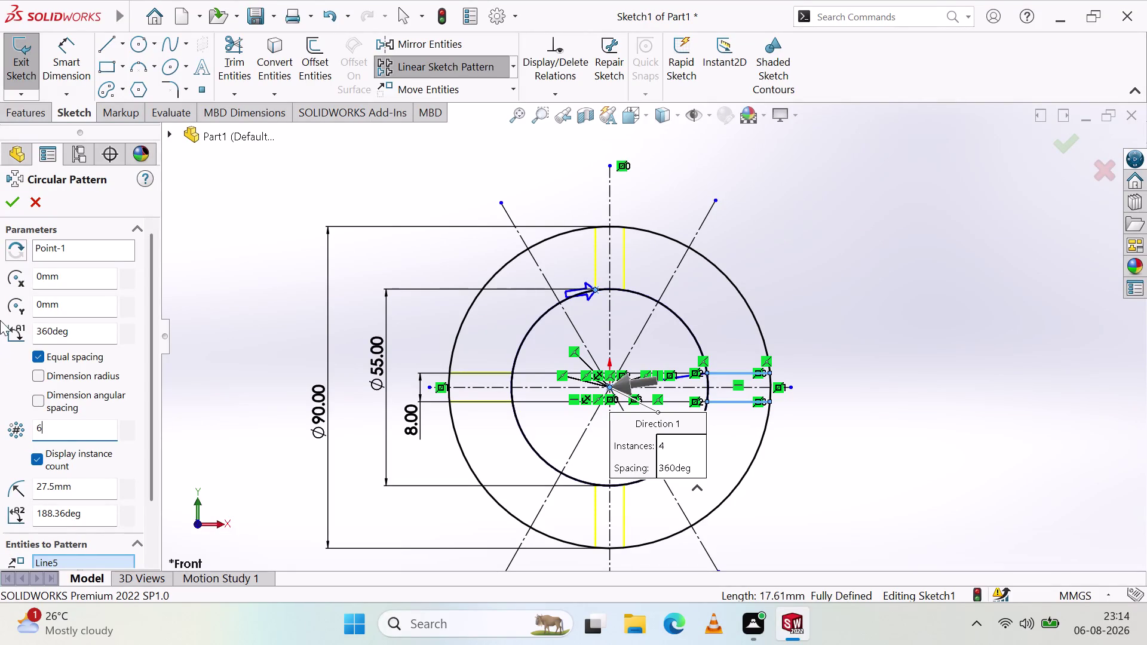
Accept the six-instance, equally spaced 360° slot pattern and drag a patterned endpoint to test it.
click(8, 203)
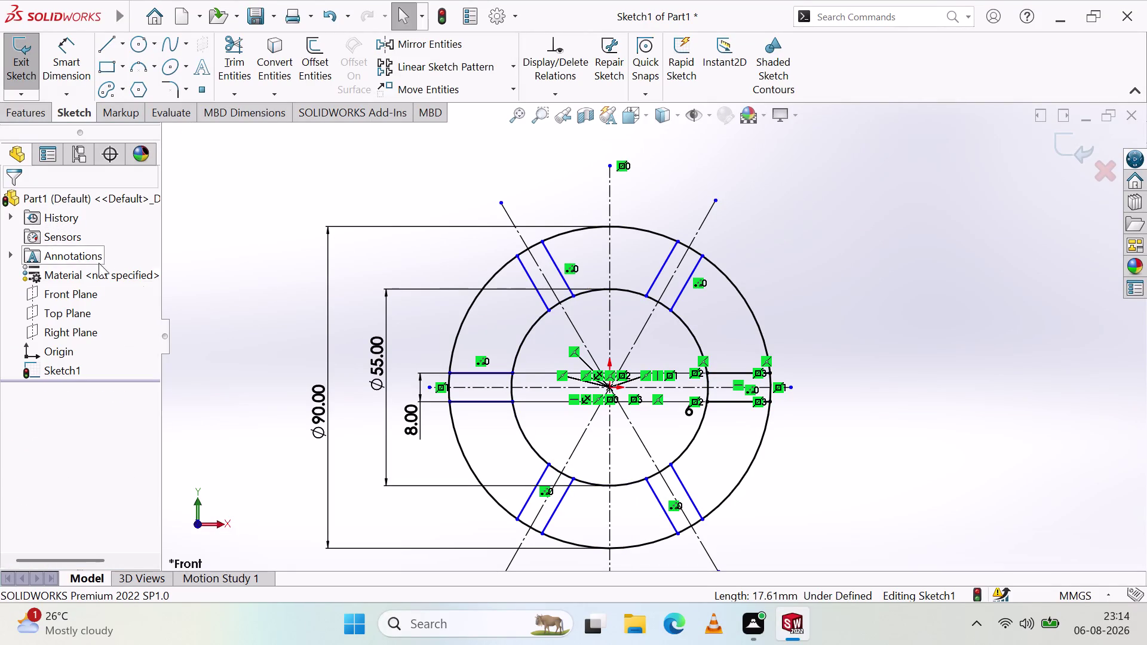
click(885, 282)
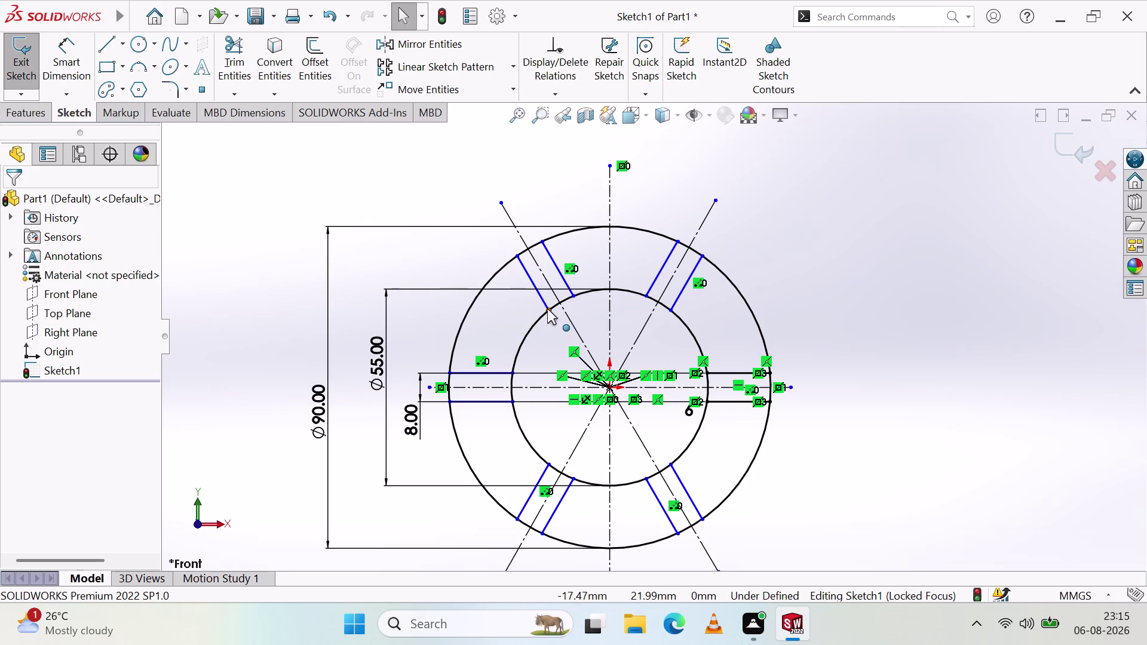
drag(548, 309, 558, 334)
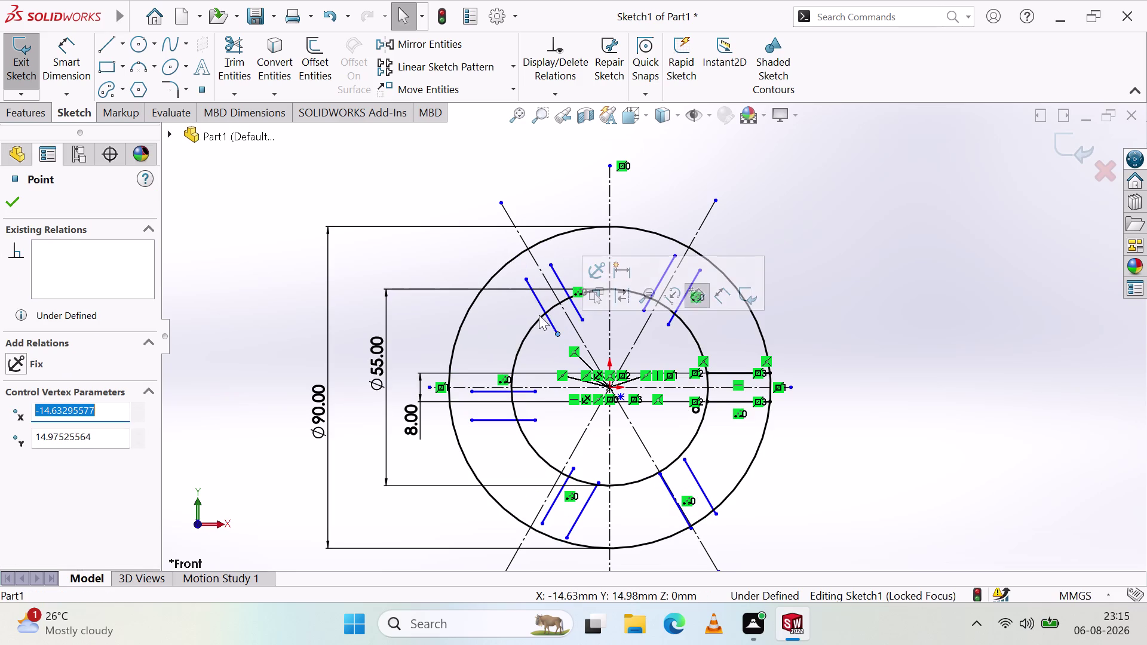
Drop the upper-left slot's inner endpoint onto the Ø55 circle and accept the Coincident relation.
drag(557, 332, 555, 323)
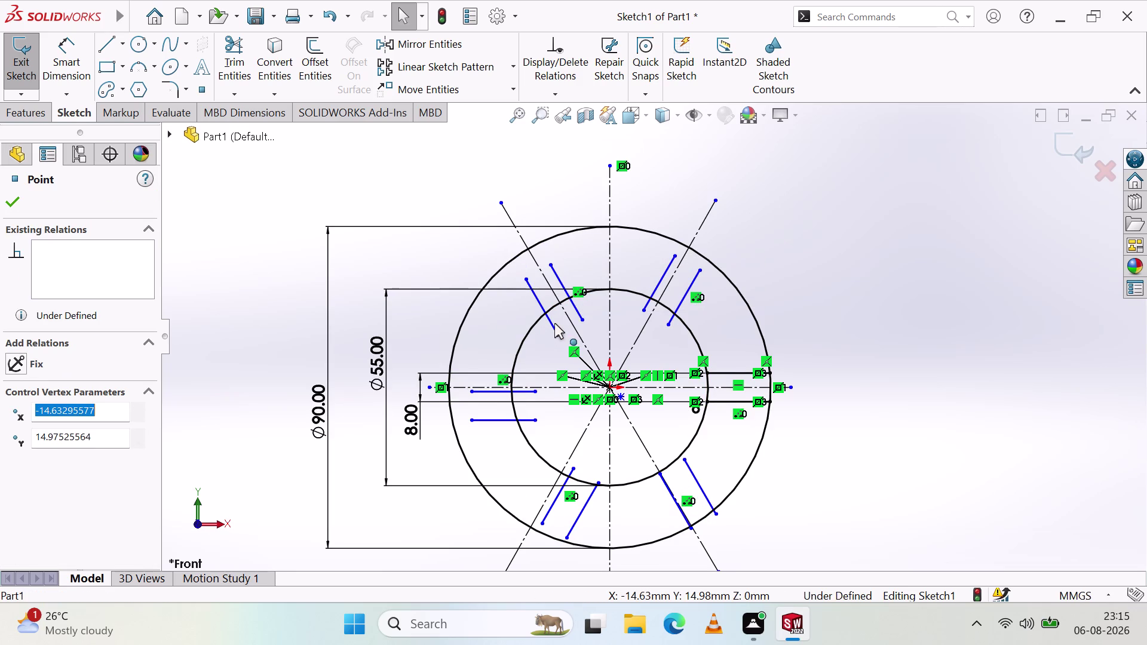
drag(555, 323, 552, 308)
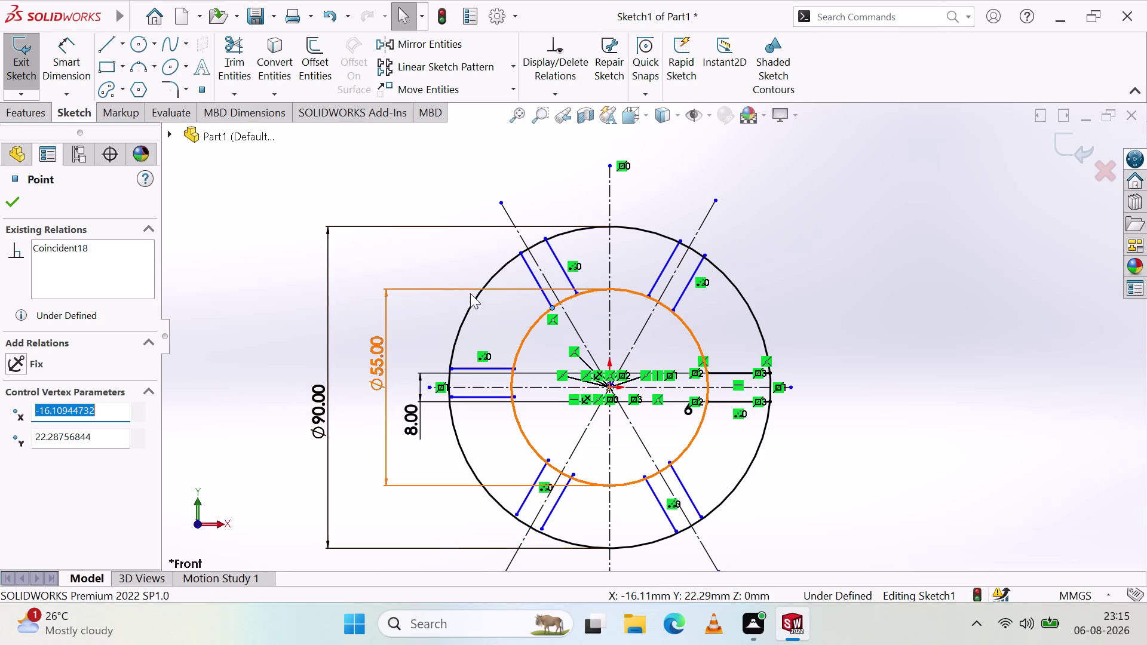
click(551, 305)
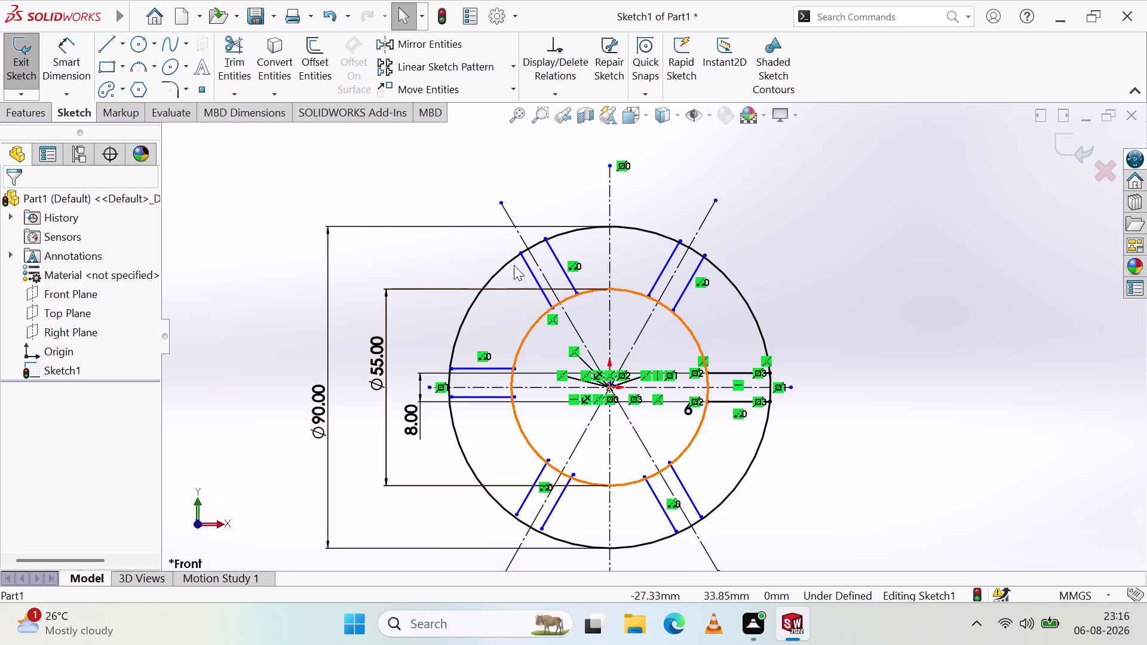
click(532, 276)
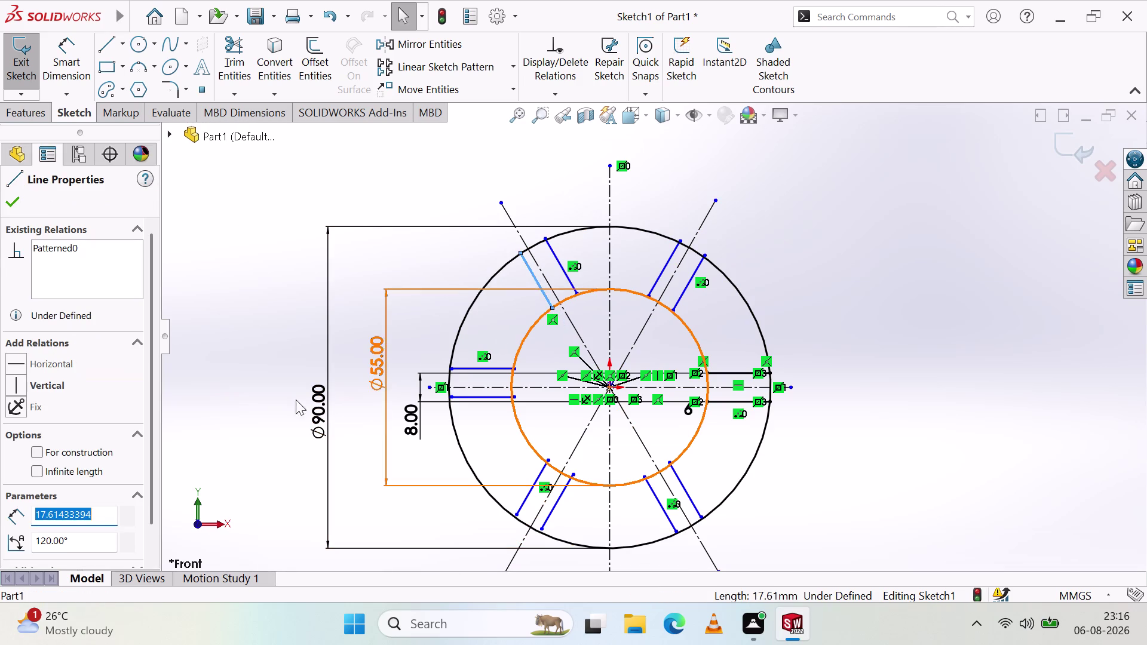
right_click(642, 197)
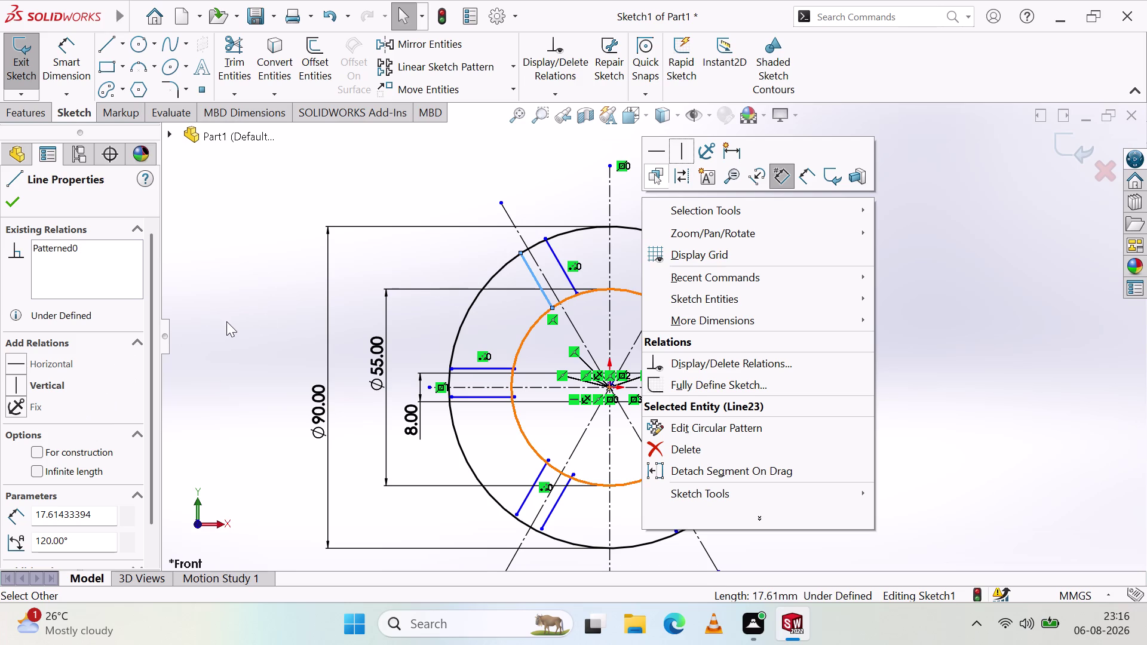
click(542, 316)
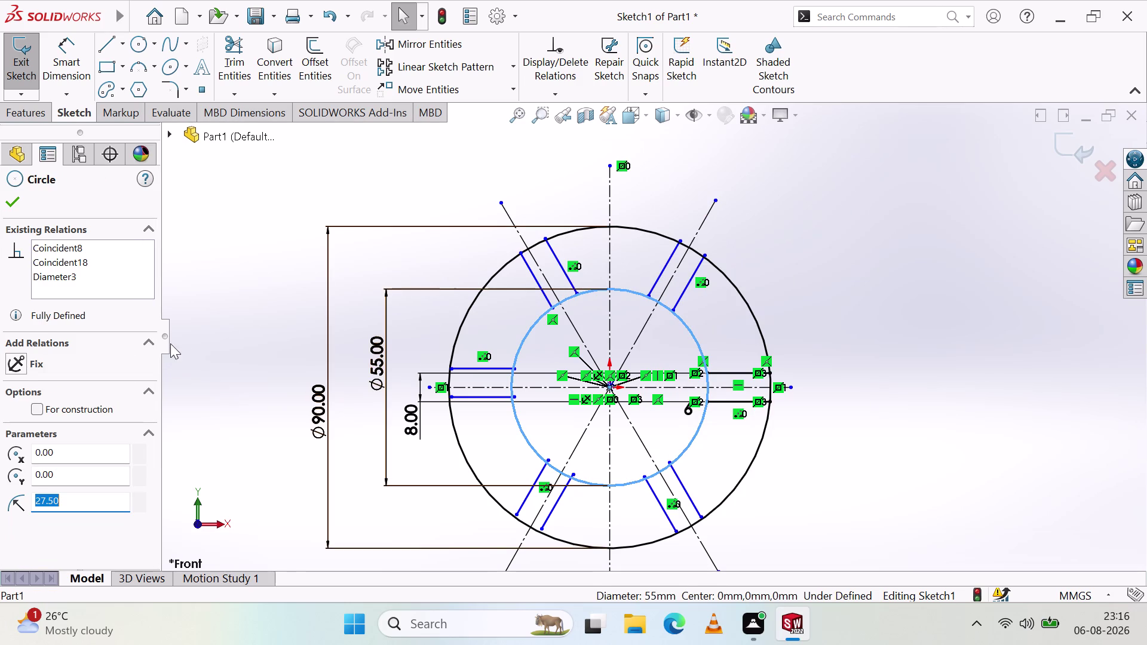
key(Escape)
key(Escape)
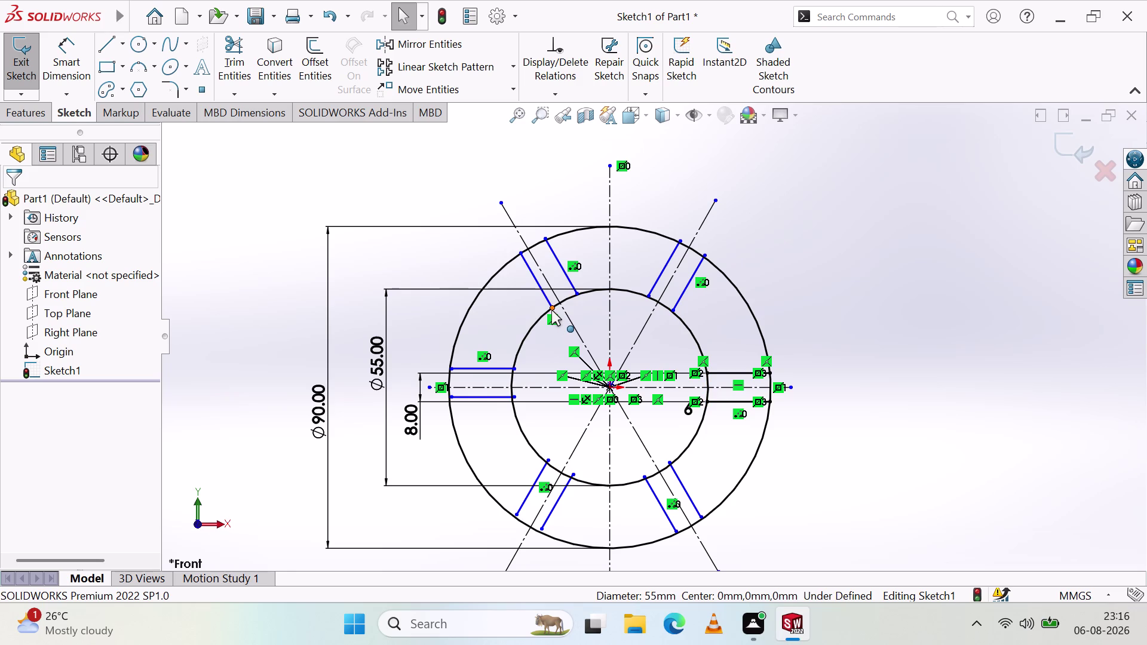
drag(552, 307, 549, 309)
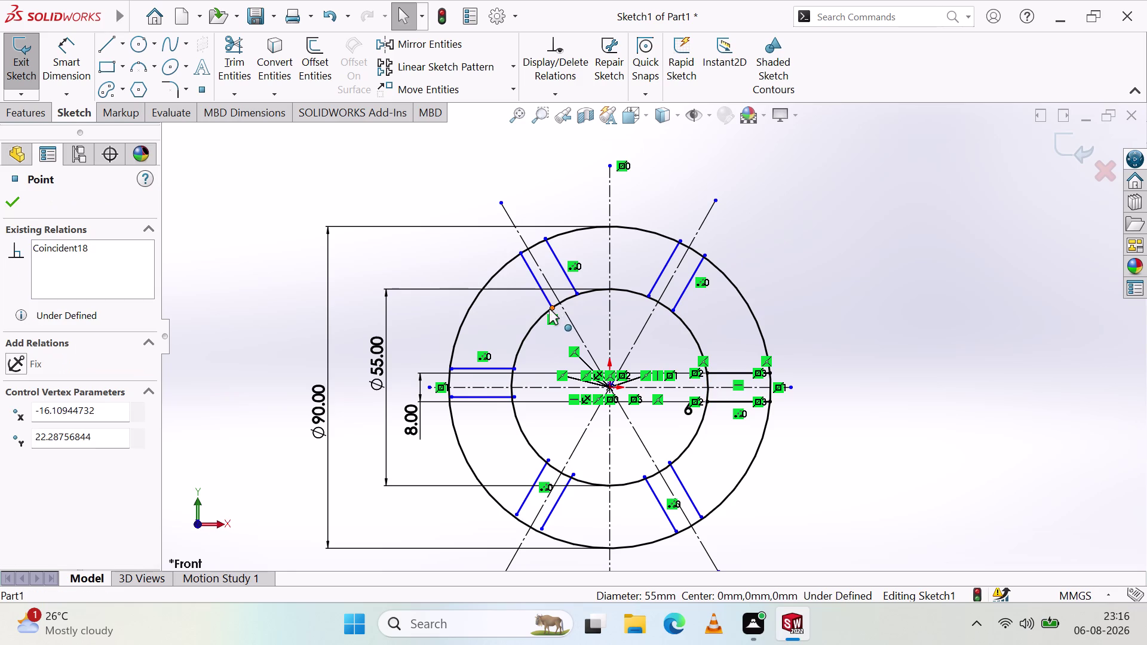
Drag the slot endpoint to test its remaining freedom, zooming the view.
drag(550, 309, 562, 323)
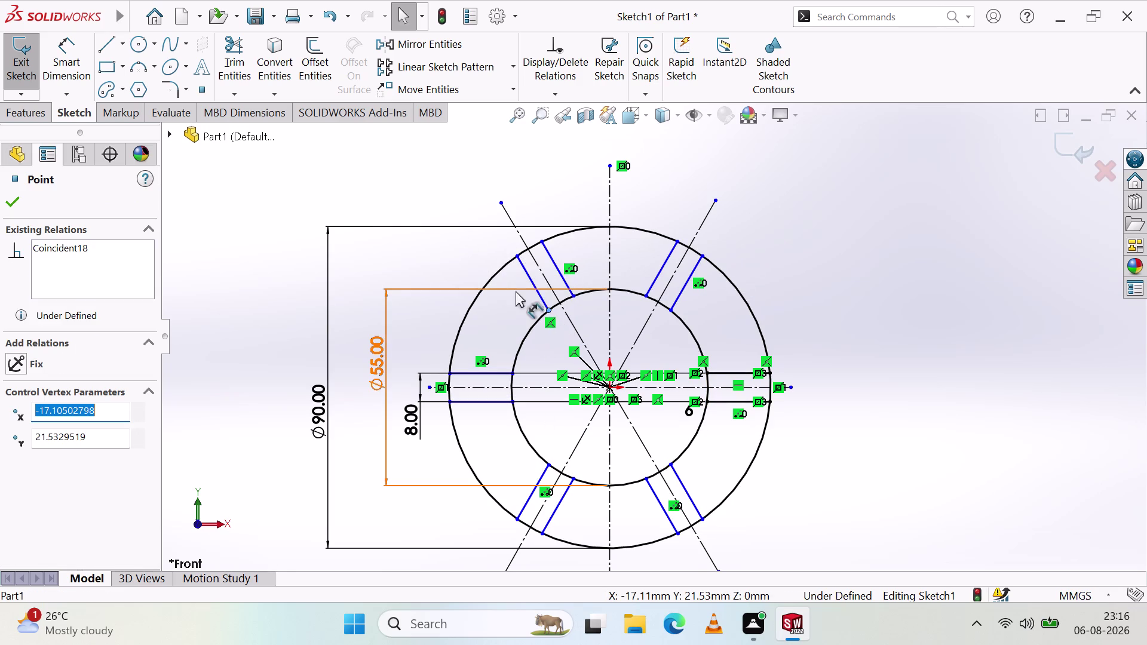
drag(549, 310, 550, 311)
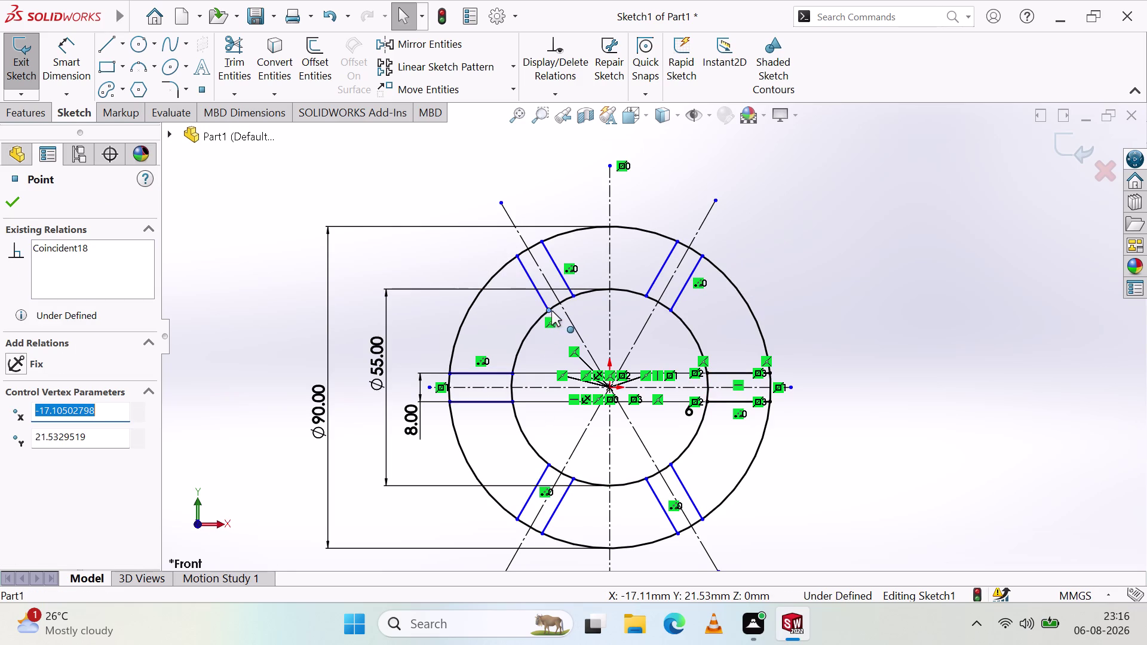
drag(550, 311, 562, 328)
scroll(up, 3)
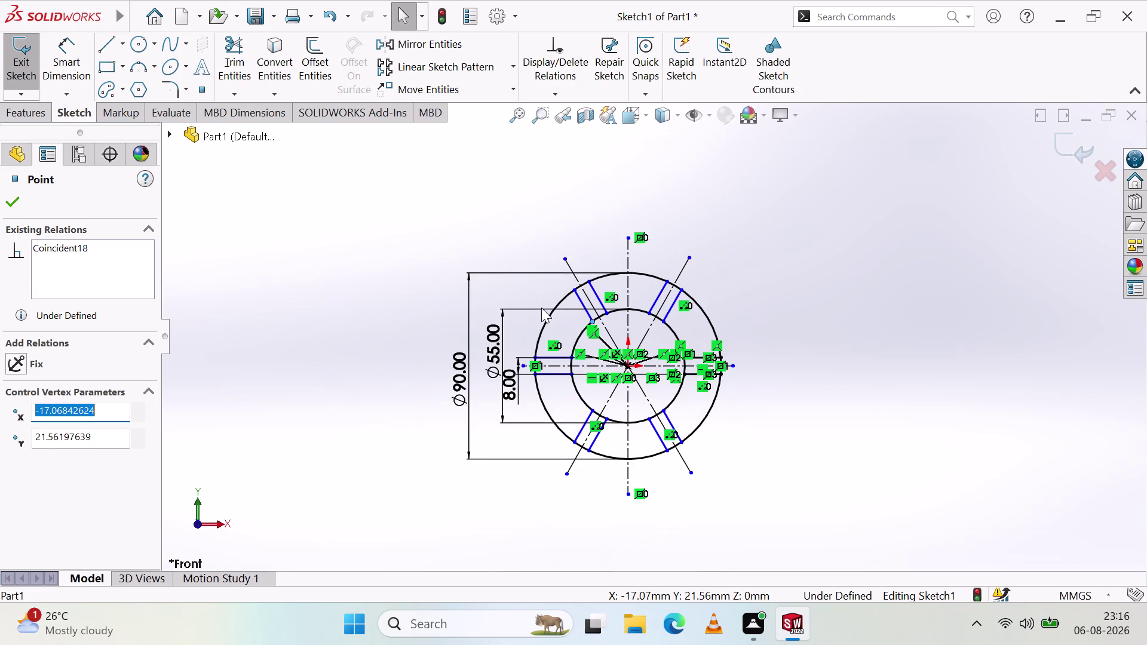
scroll(down, 3)
scroll(down, 3)
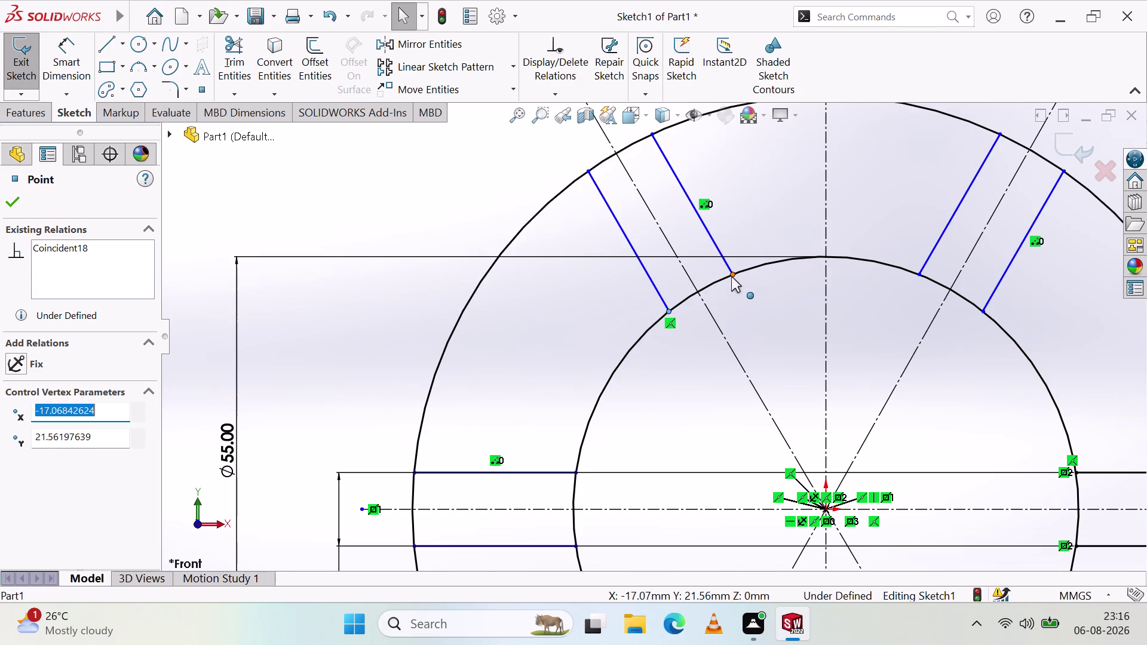
Drag the slot's second inner endpoint onto the Ø55 circle.
drag(732, 275, 759, 314)
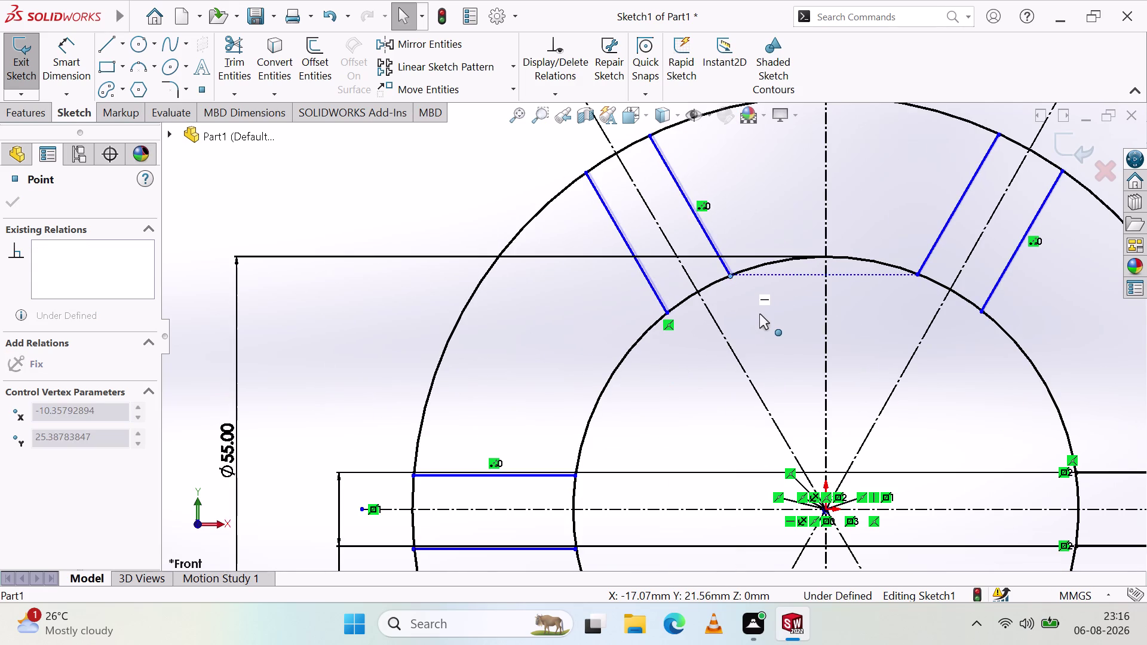
drag(759, 314, 816, 343)
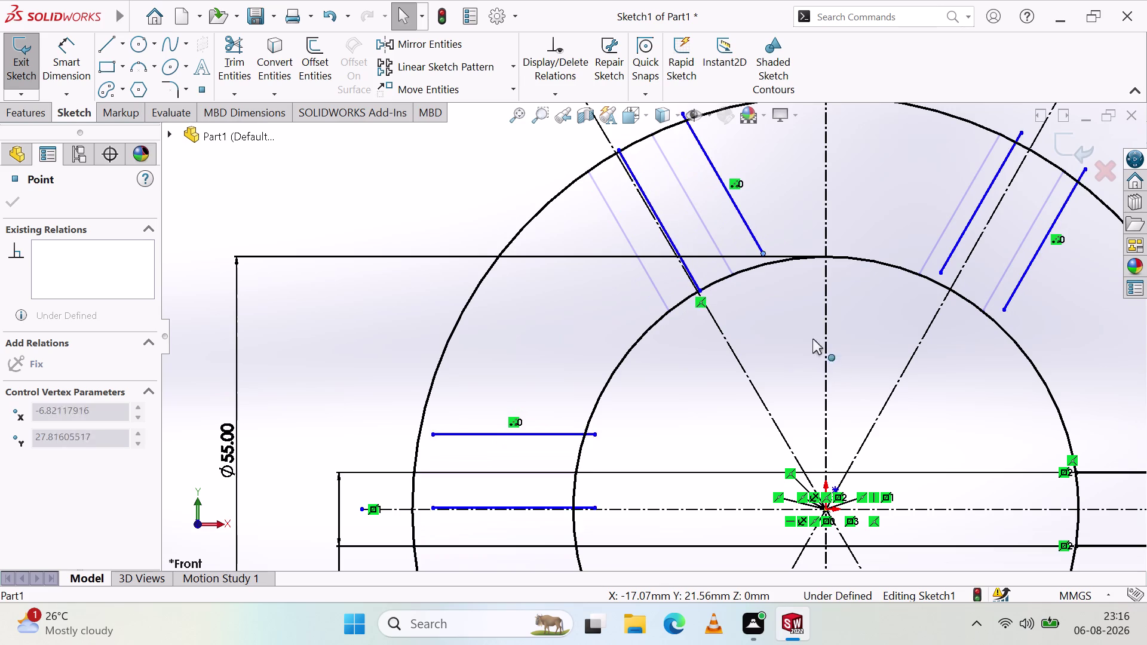
drag(815, 343, 611, 268)
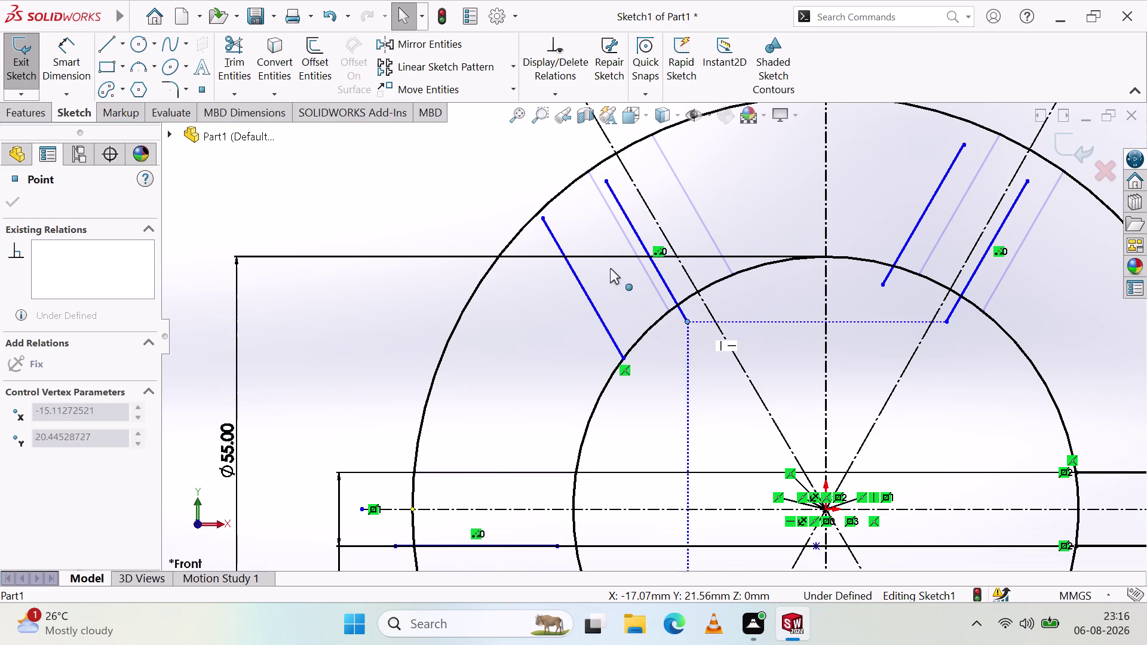
drag(610, 268, 784, 346)
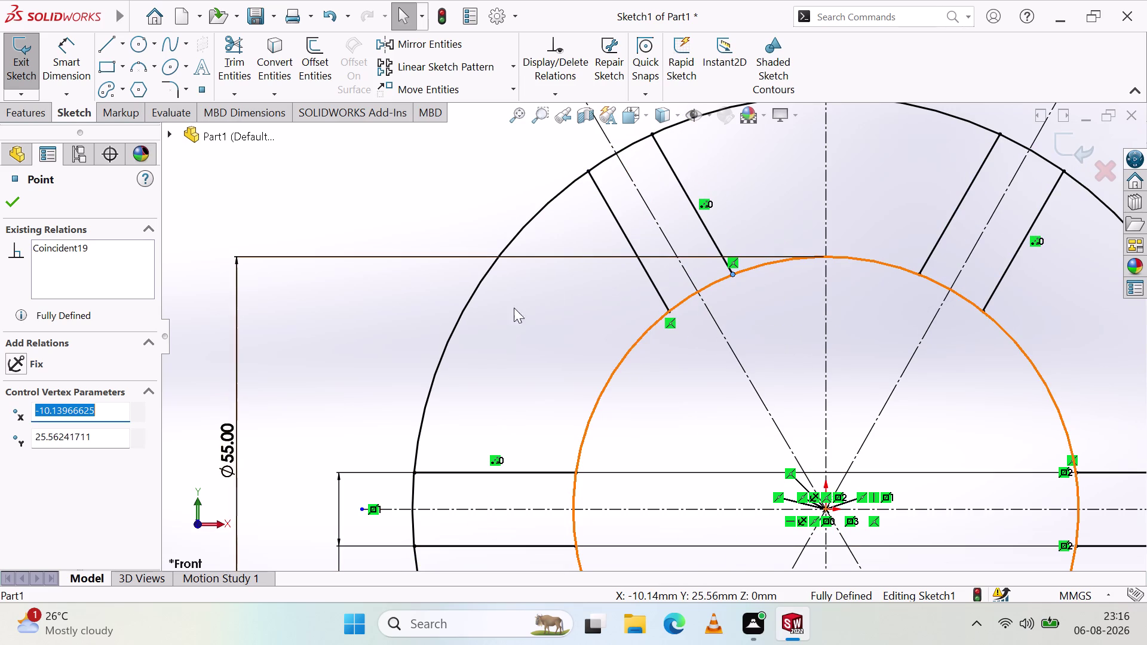
scroll(up, 3)
scroll(up, 3)
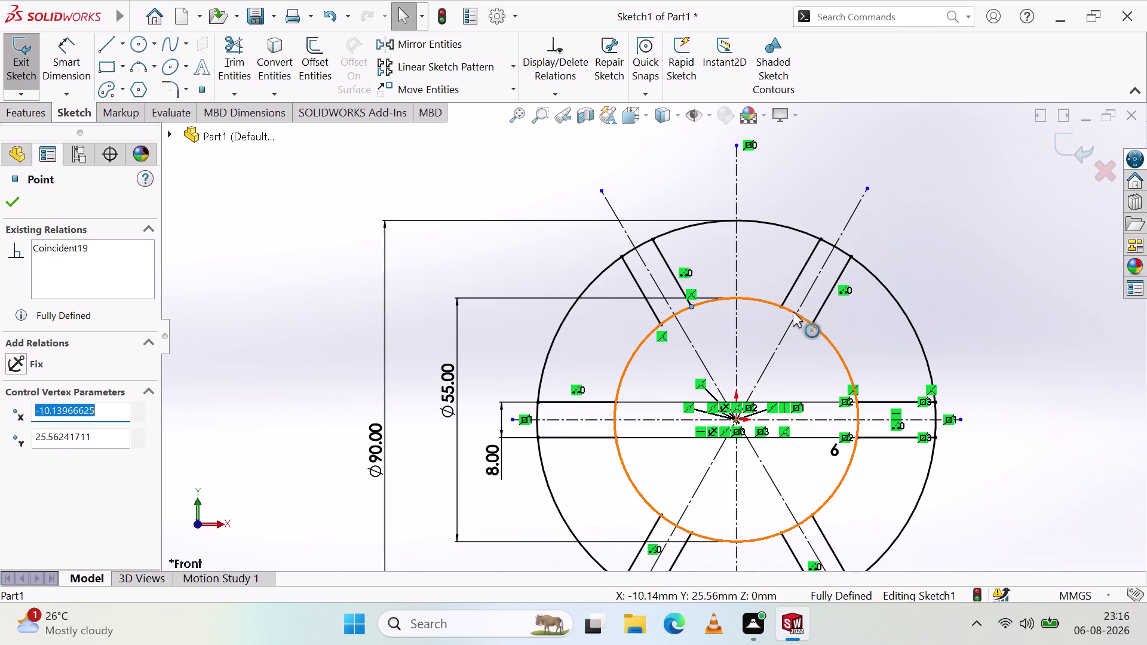
Clear the selection and undo that coincident relation, leaving the endpoint under-defined.
key(Escape)
key(Escape)
key(Escape)
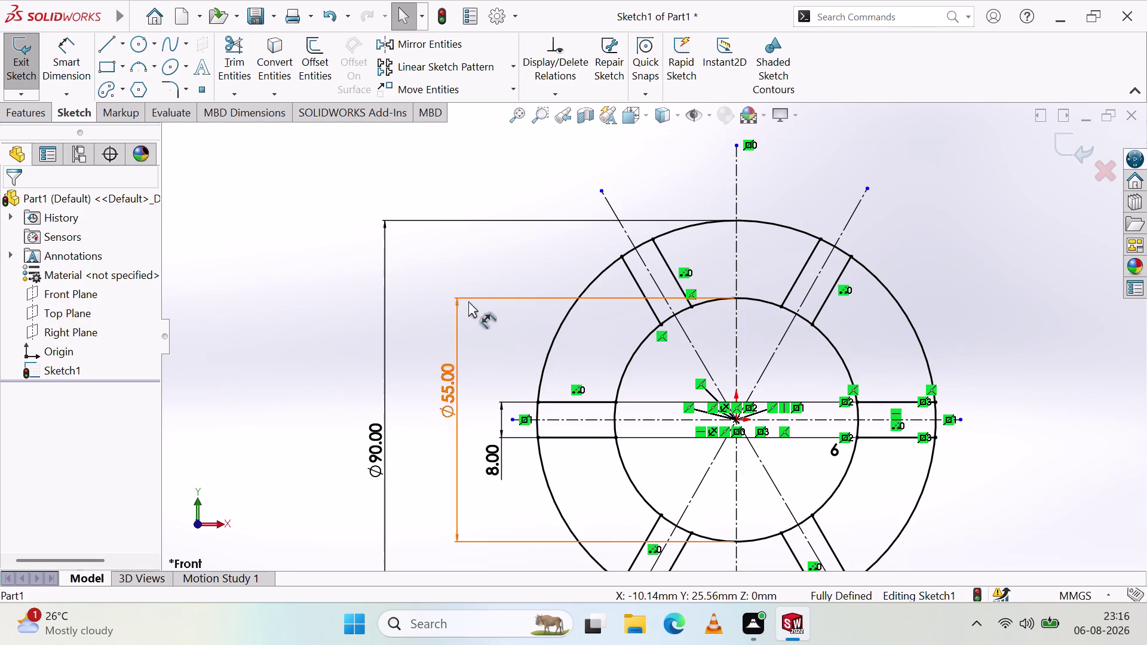
scroll(down, 3)
scroll(up, 3)
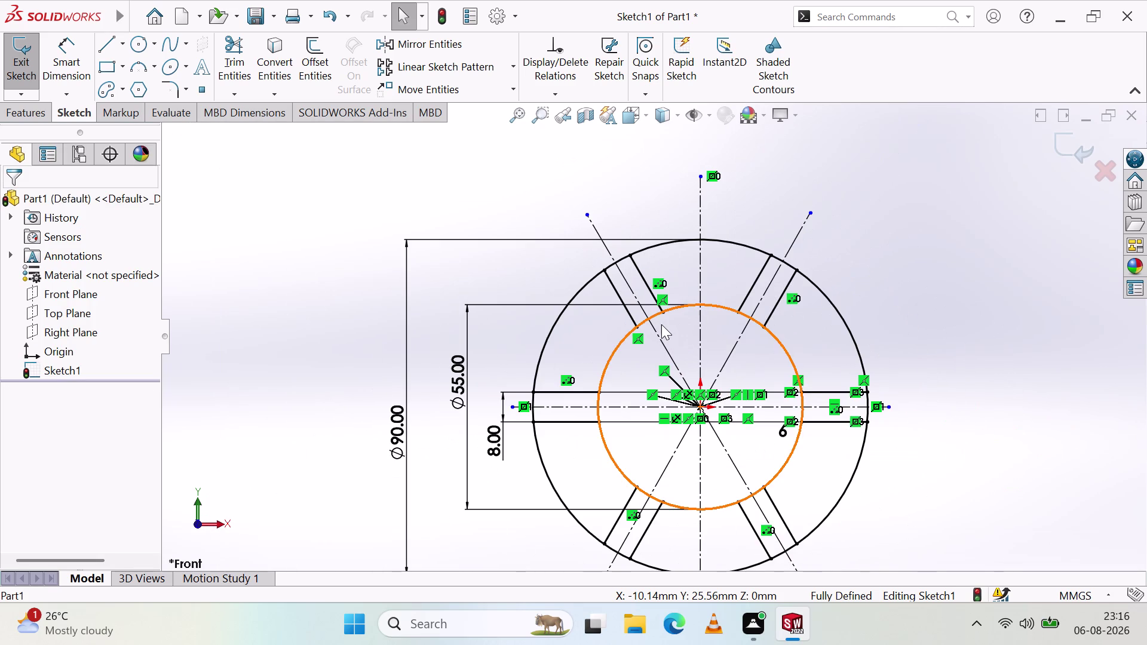
scroll(down, 3)
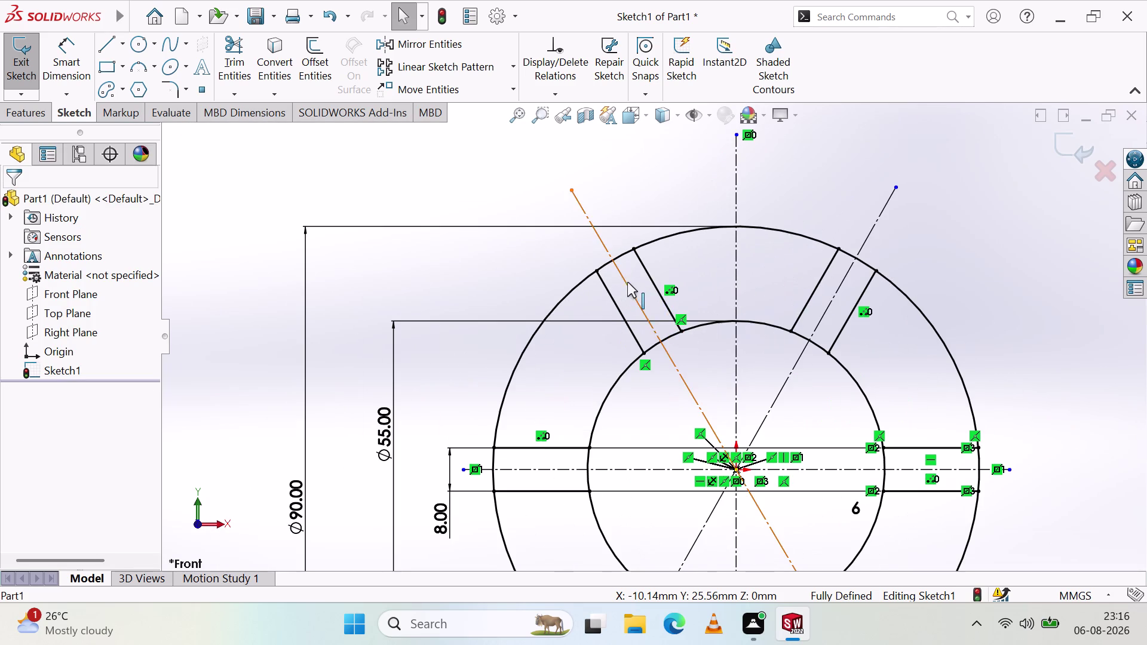
scroll(up, 3)
key(ctrl+z)
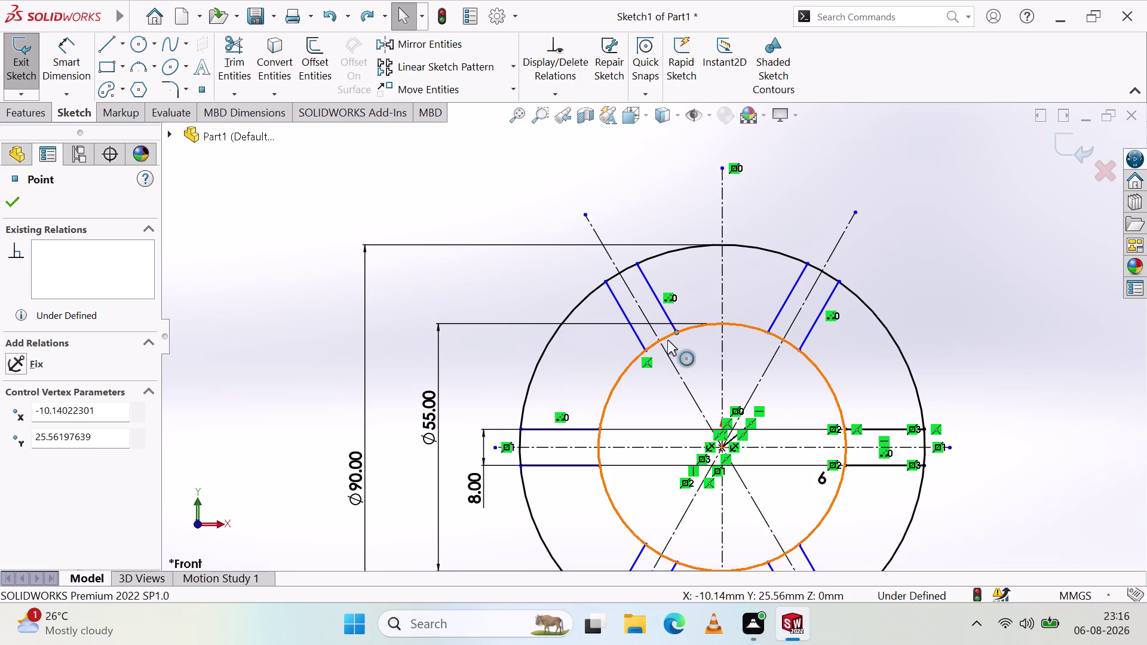
Drag the patterned slots around the ring to see how they shift.
drag(676, 332, 694, 381)
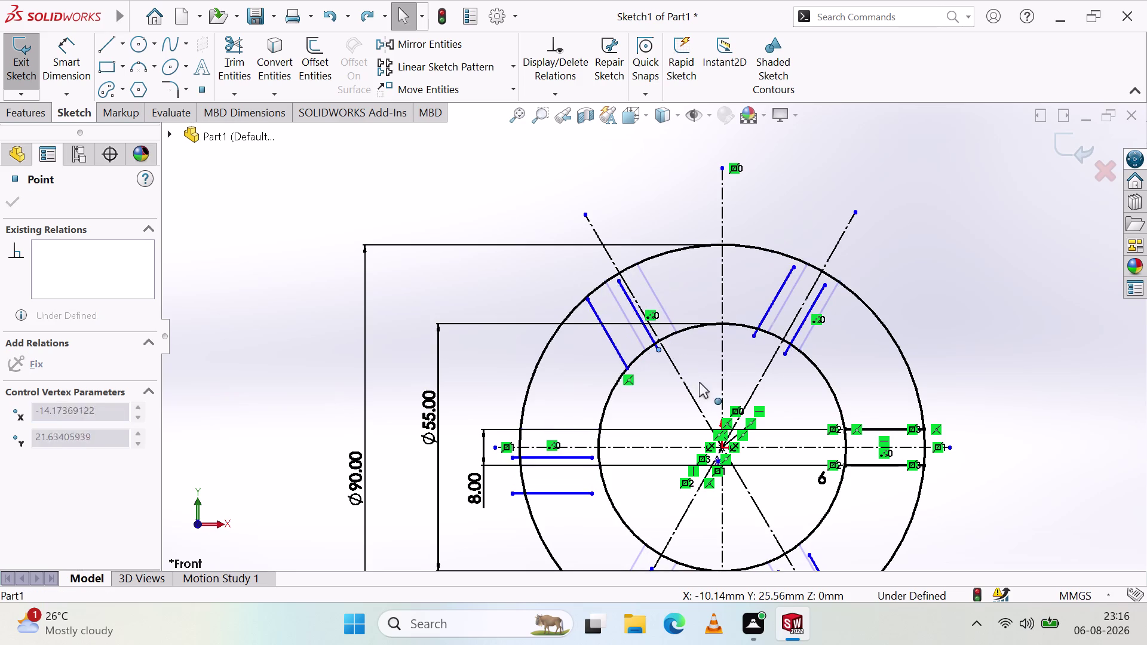
drag(695, 380, 745, 385)
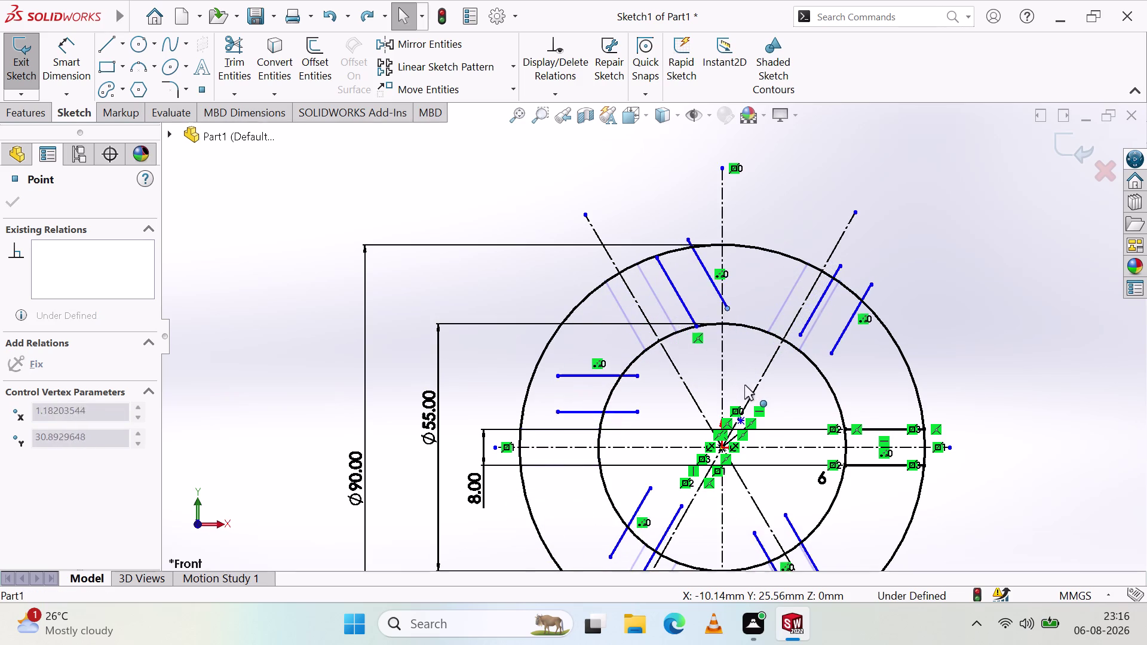
drag(744, 385, 594, 208)
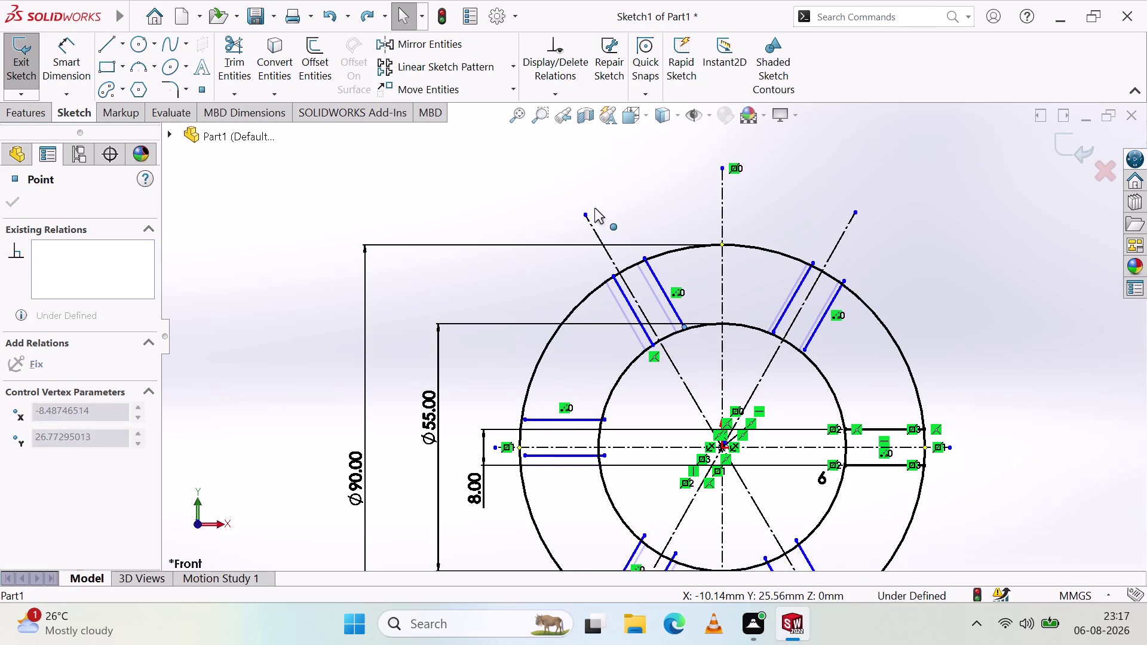
drag(595, 208, 556, 176)
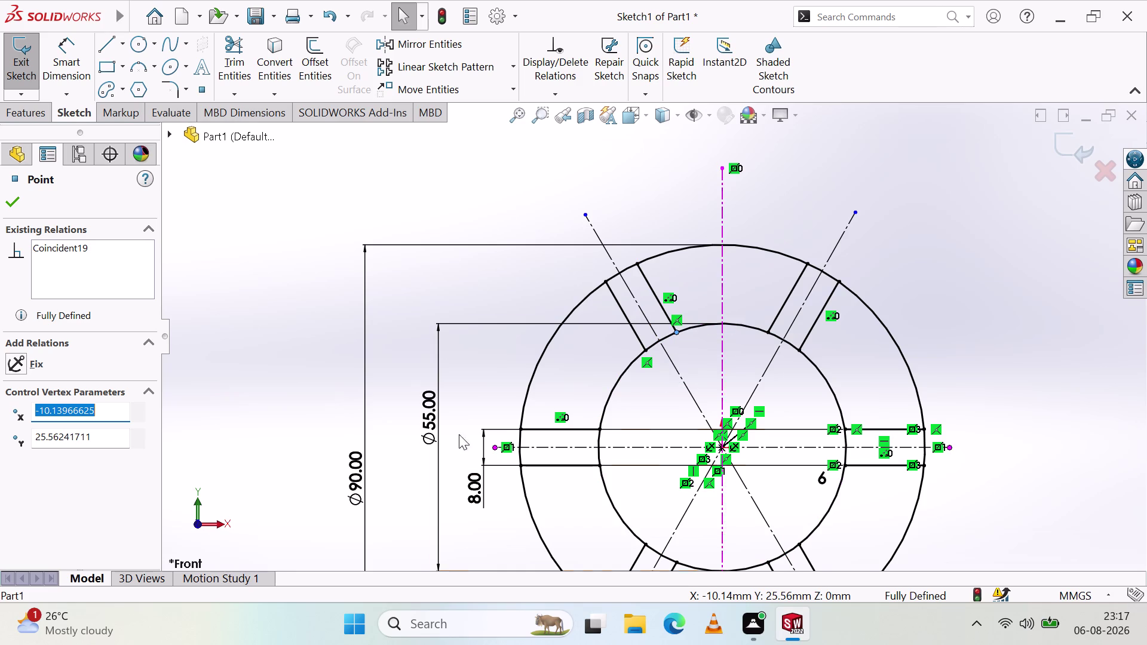
key(Escape)
key(Escape)
key(Escape)
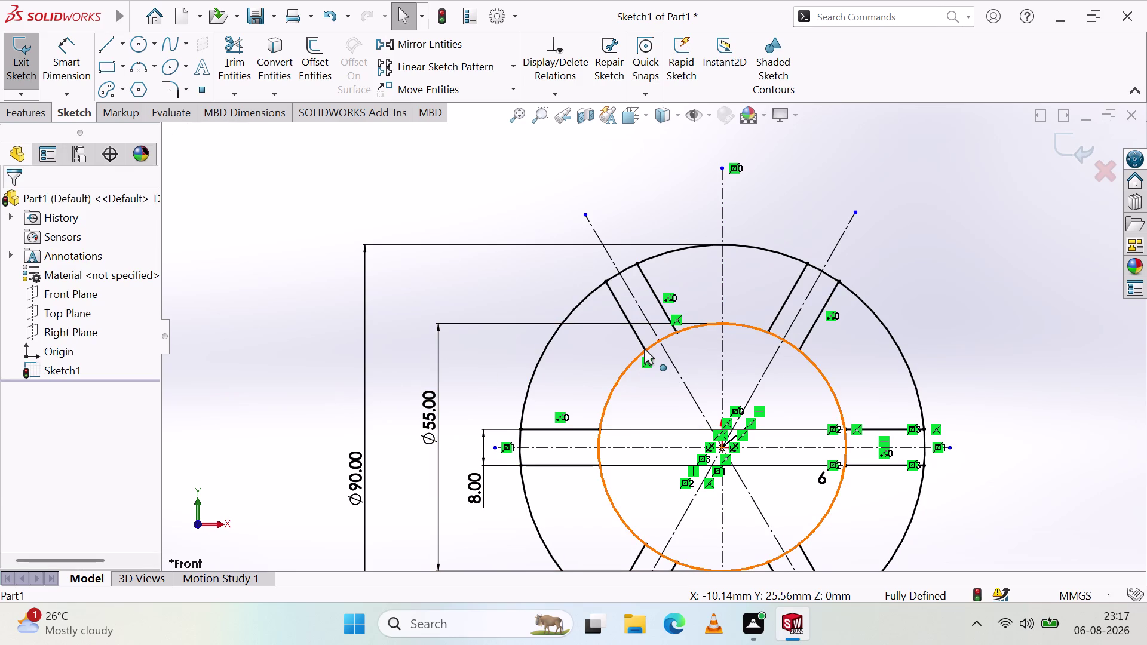
Undo the last two sketch relations and select two slot endpoints together.
drag(647, 349, 661, 383)
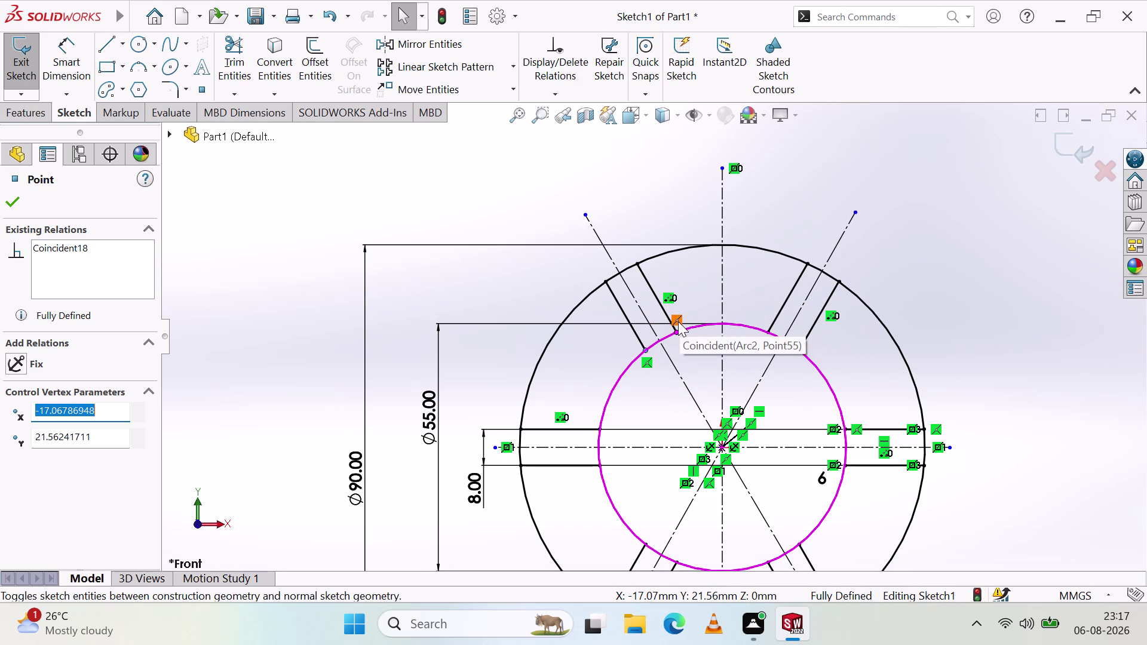
key(Escape)
key(Escape)
key(Escape)
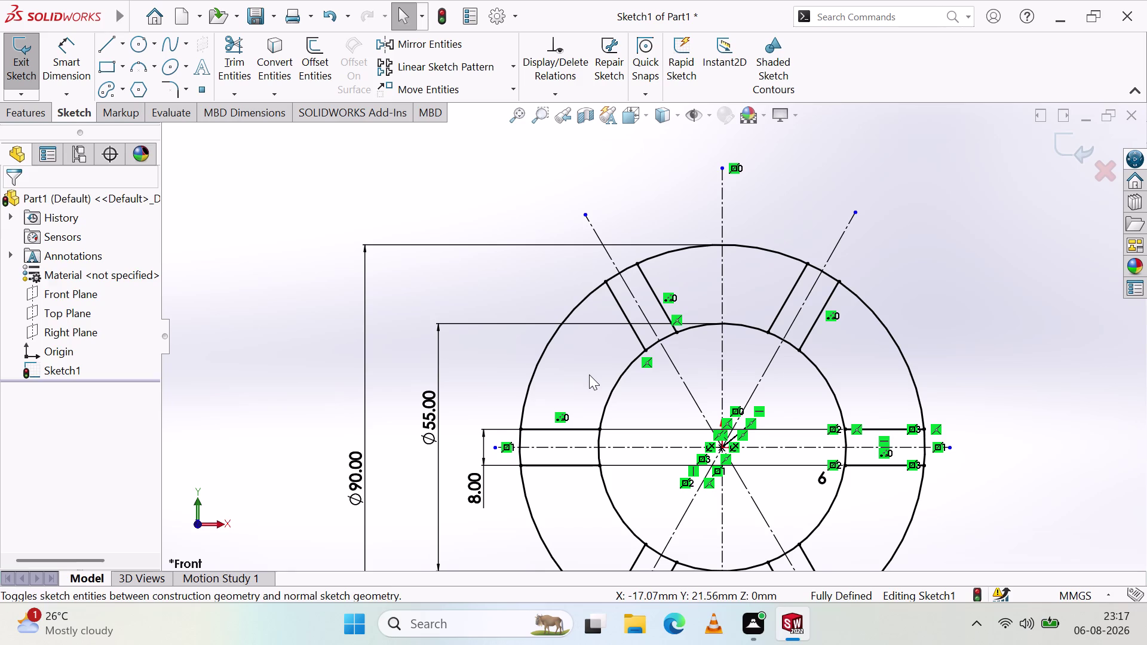
key(ctrl+z)
key(ctrl+z)
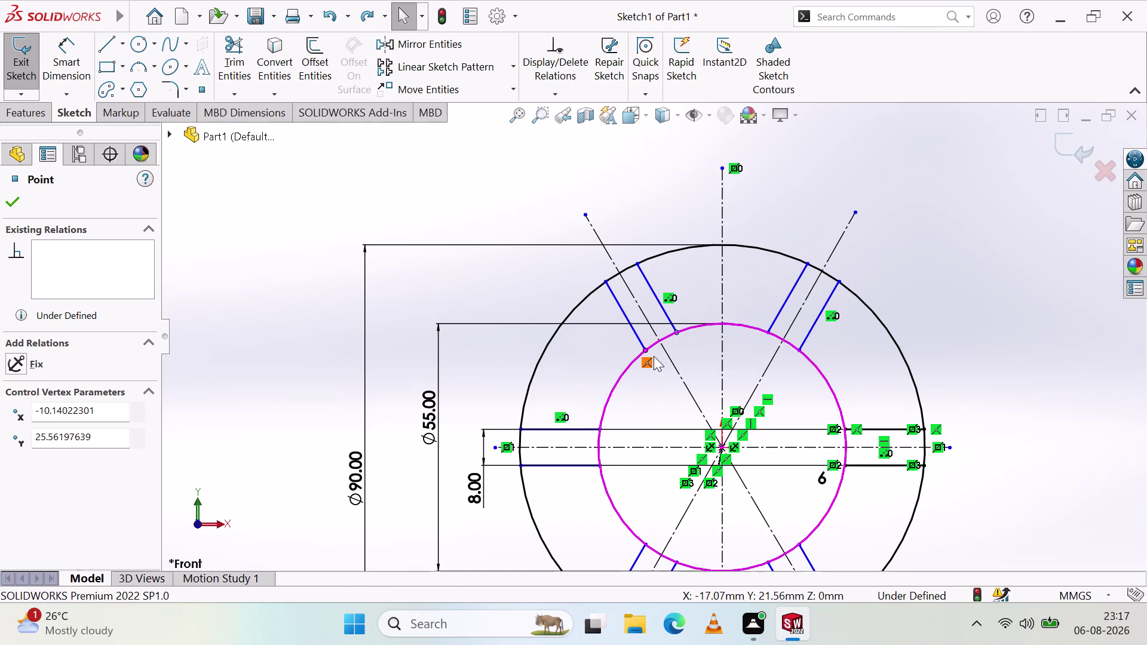
click(14, 211)
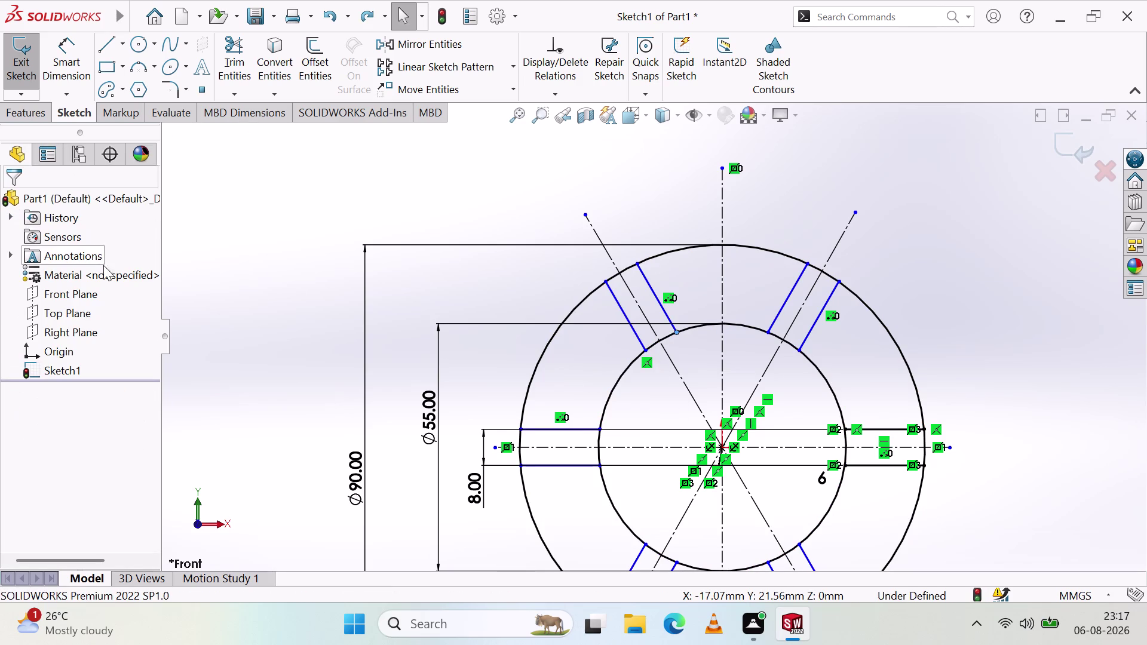
click(643, 351)
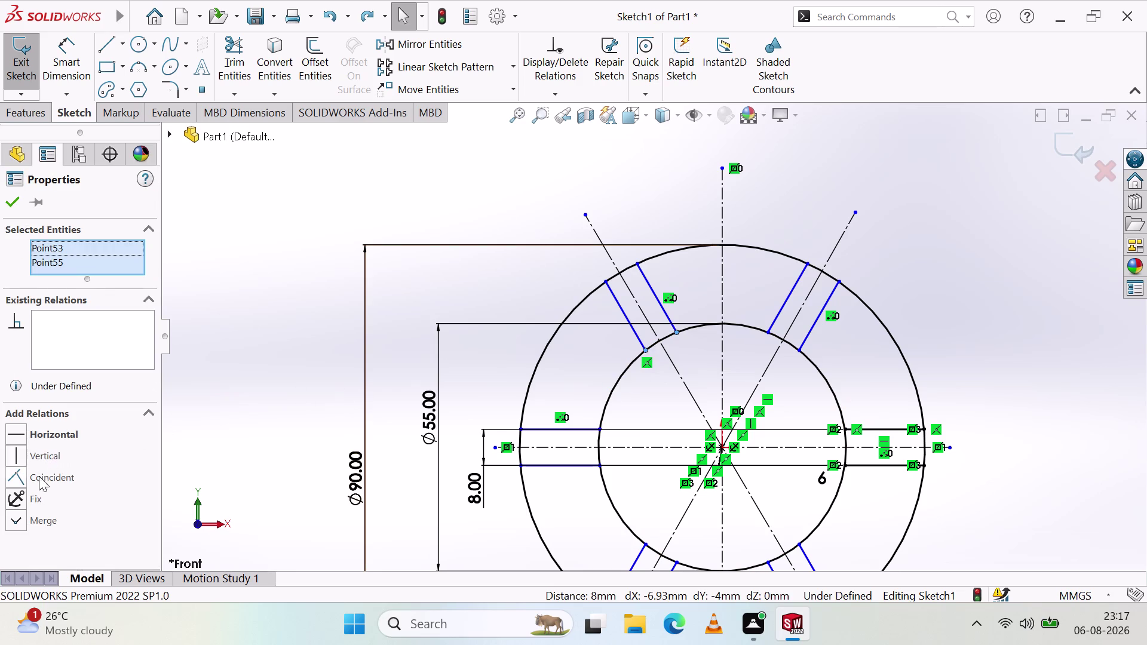
Try a Coincident between the two points, then undo it and the earlier slot relations.
click(20, 475)
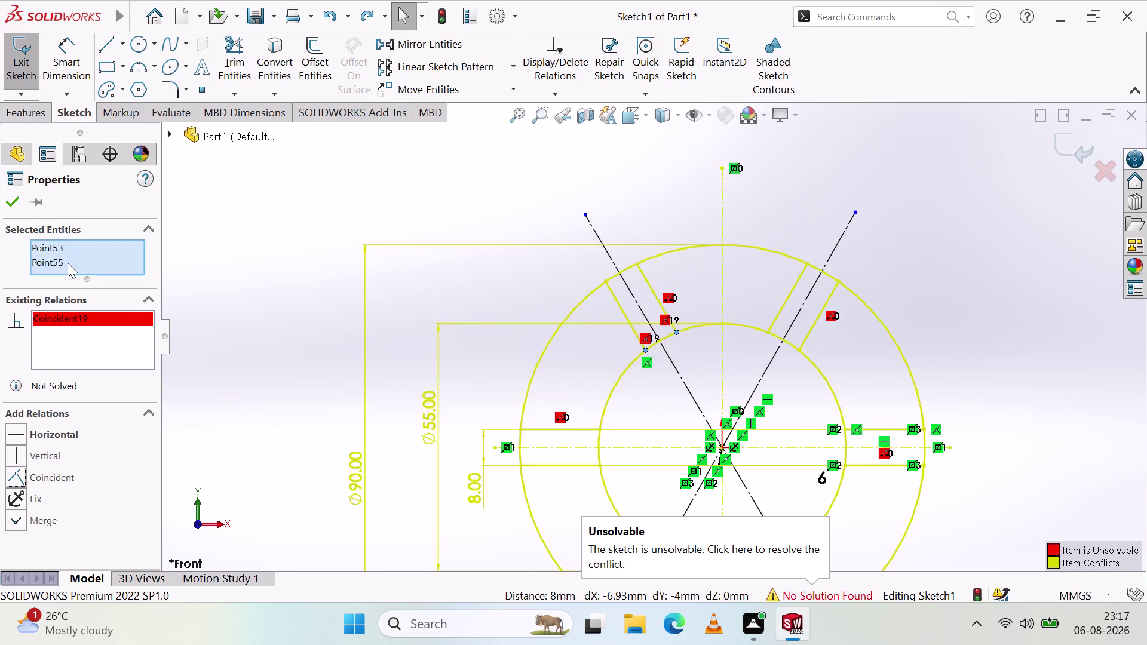
key(Escape)
key(Escape)
key(Escape)
key(Escape)
key(Escape)
key(Escape)
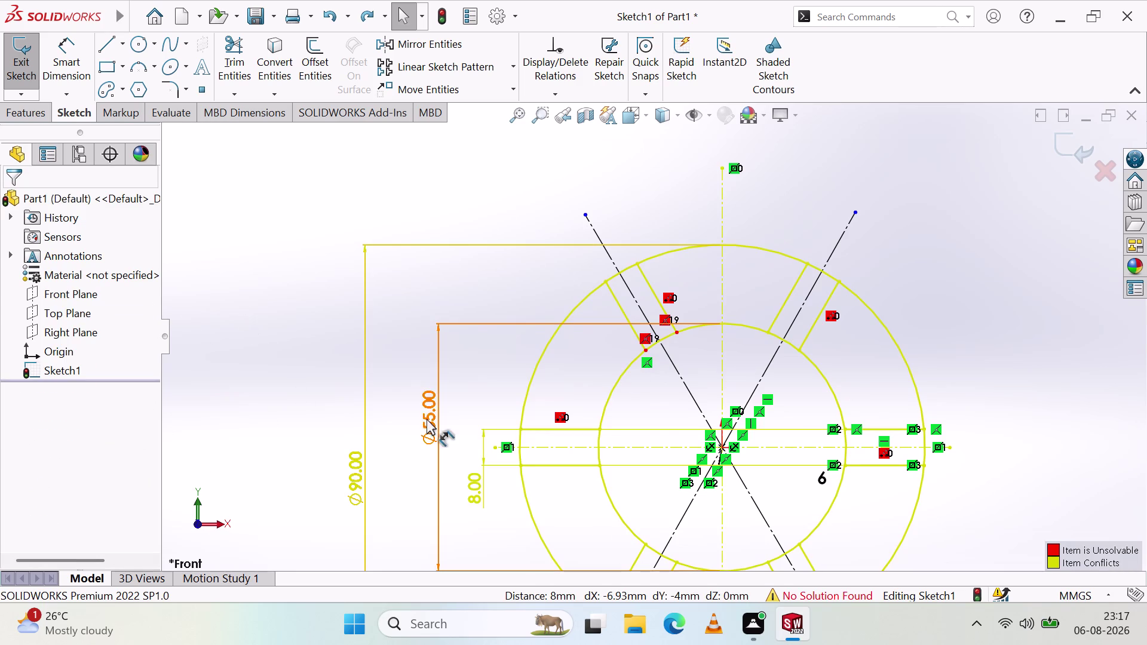
key(ctrl+z)
key(ctrl+z)
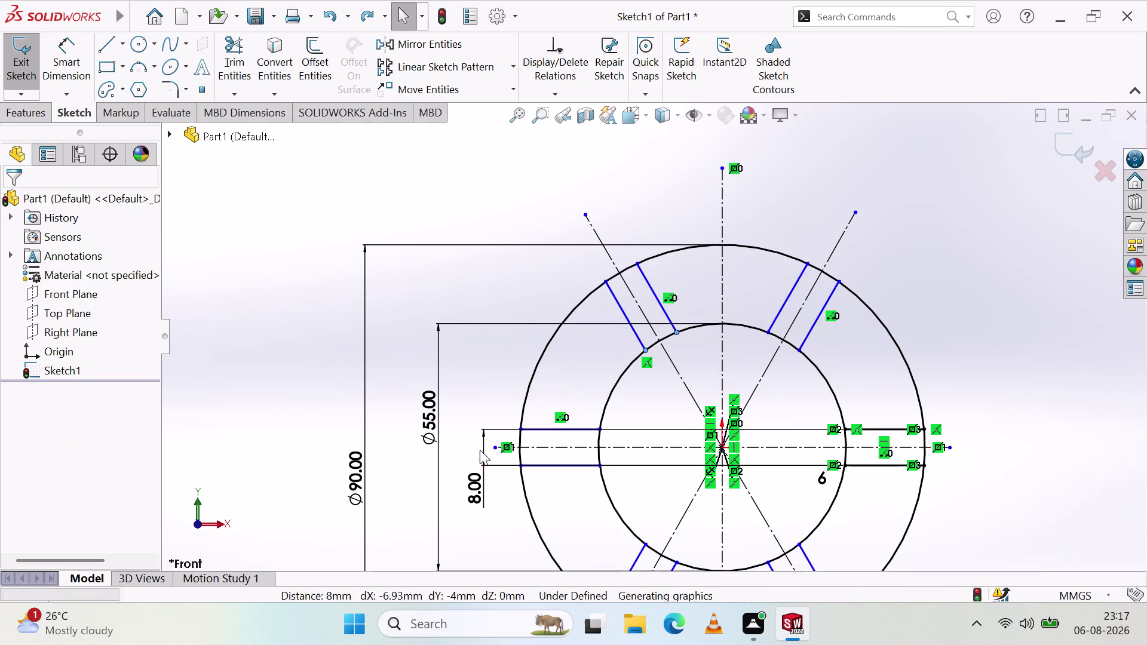
key(ctrl+z)
key(ctrl+z)
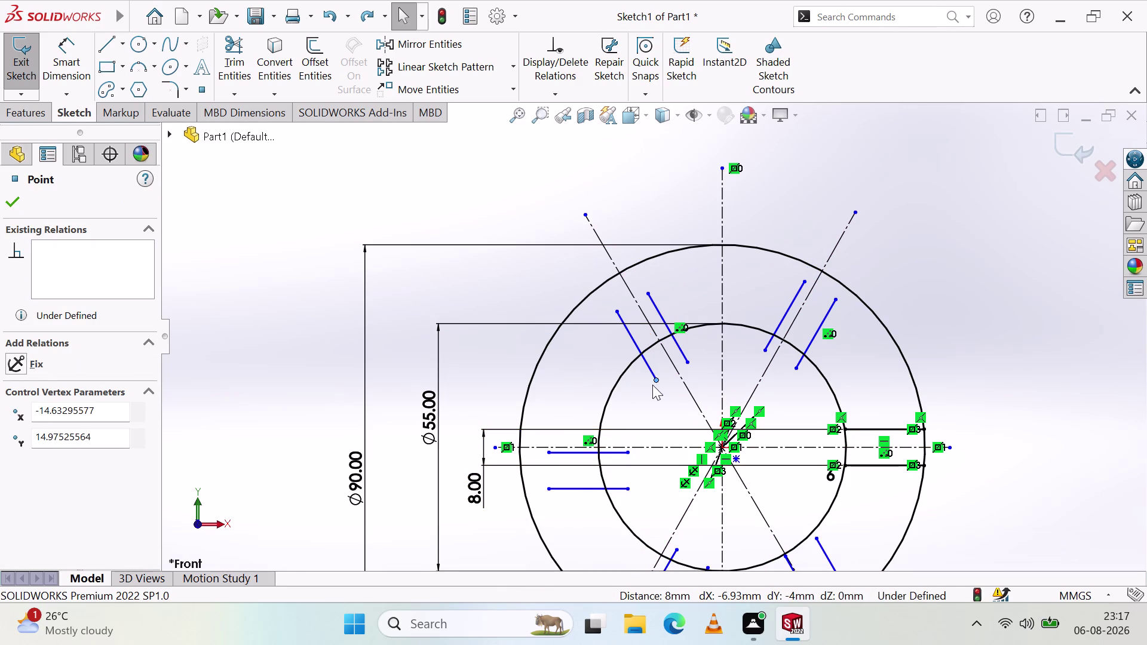
Put the loose end point on the inner circle, try a two-point Coincident, then undo it.
drag(654, 380, 641, 352)
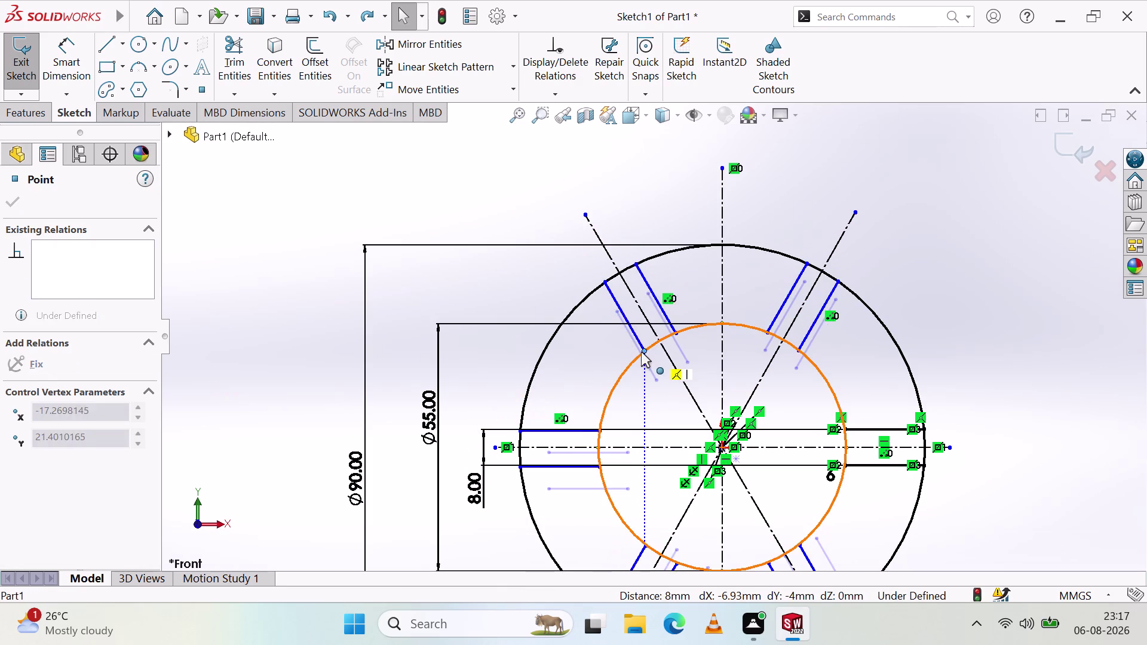
drag(642, 352, 643, 351)
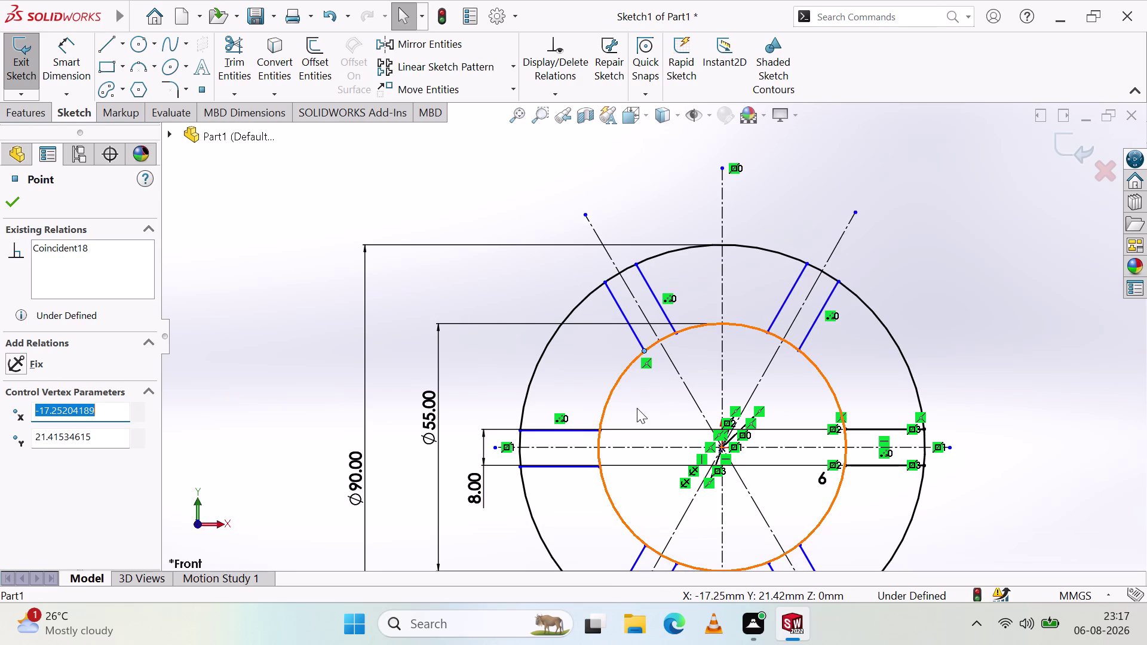
key(Escape)
key(Escape)
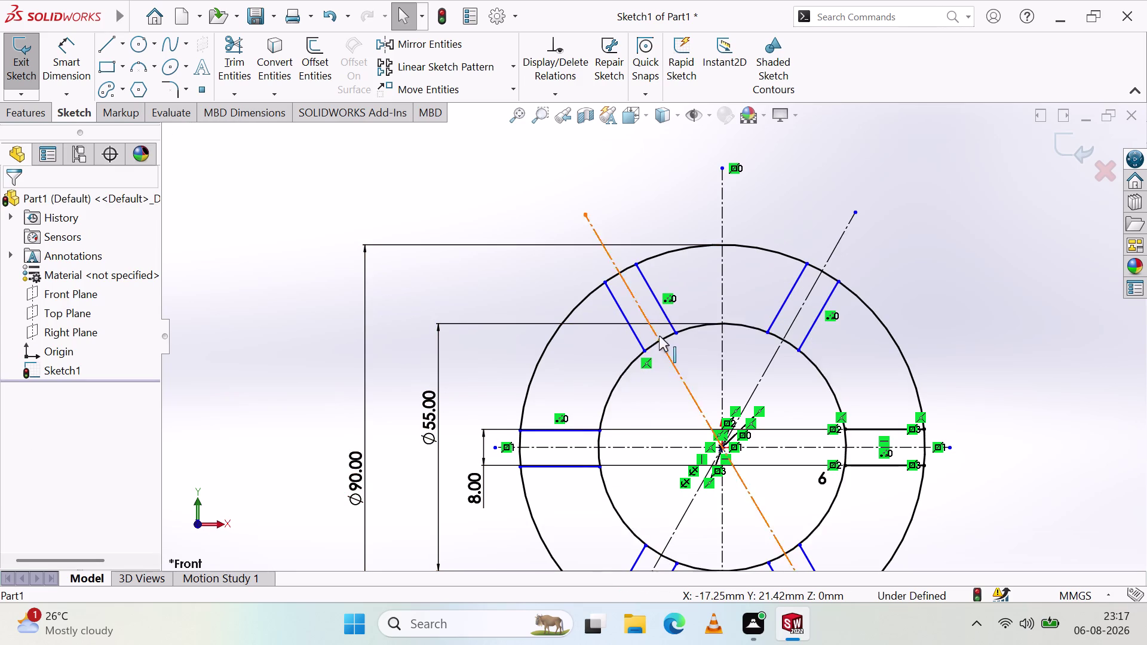
click(644, 351)
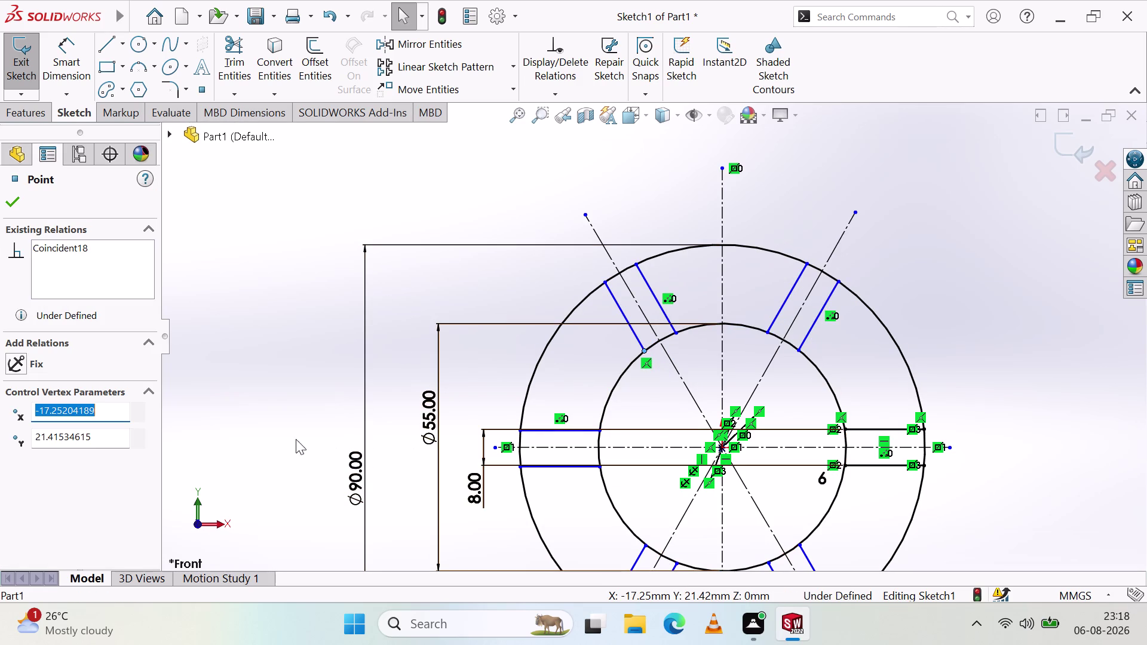
click(604, 283)
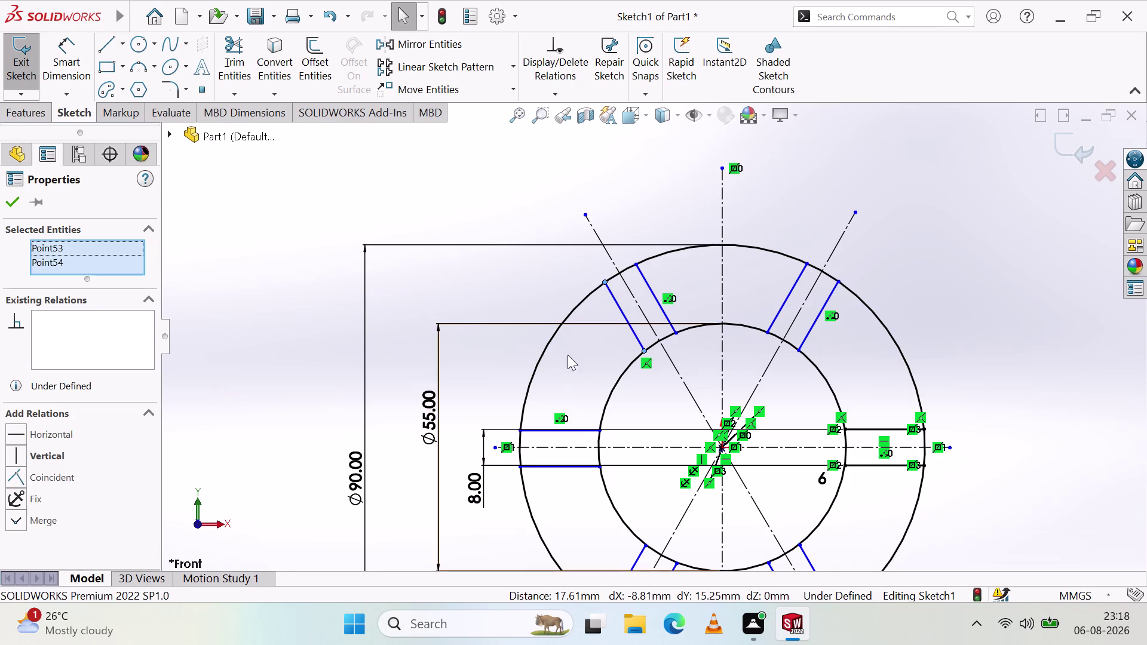
click(20, 481)
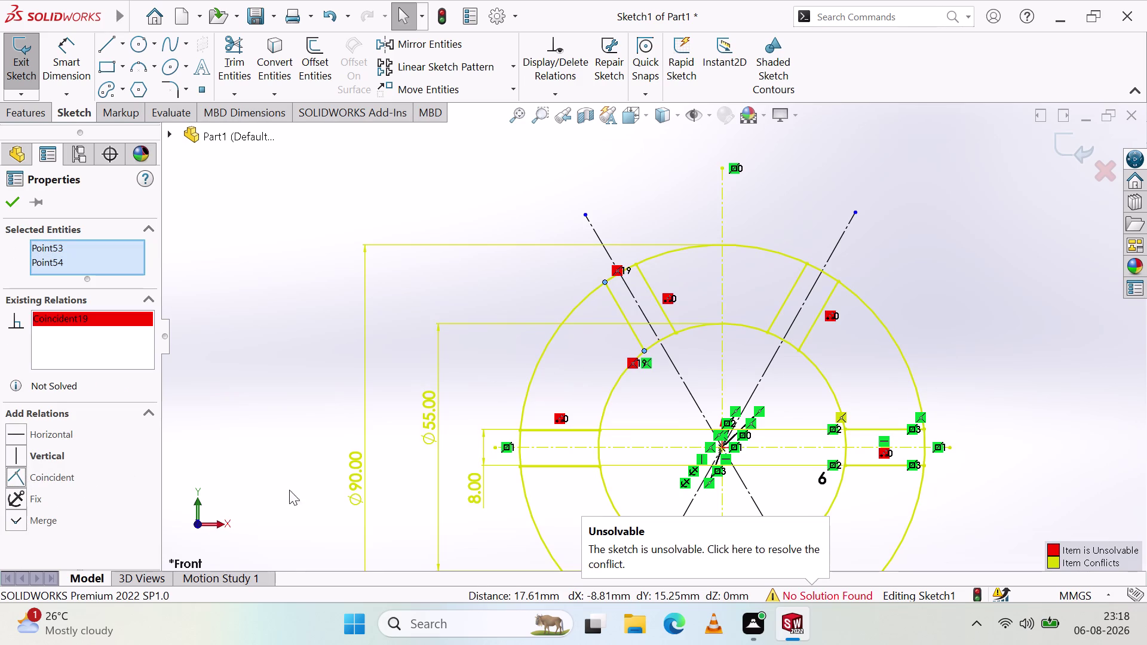
key(Escape)
key(Escape)
key(Escape)
key(Escape)
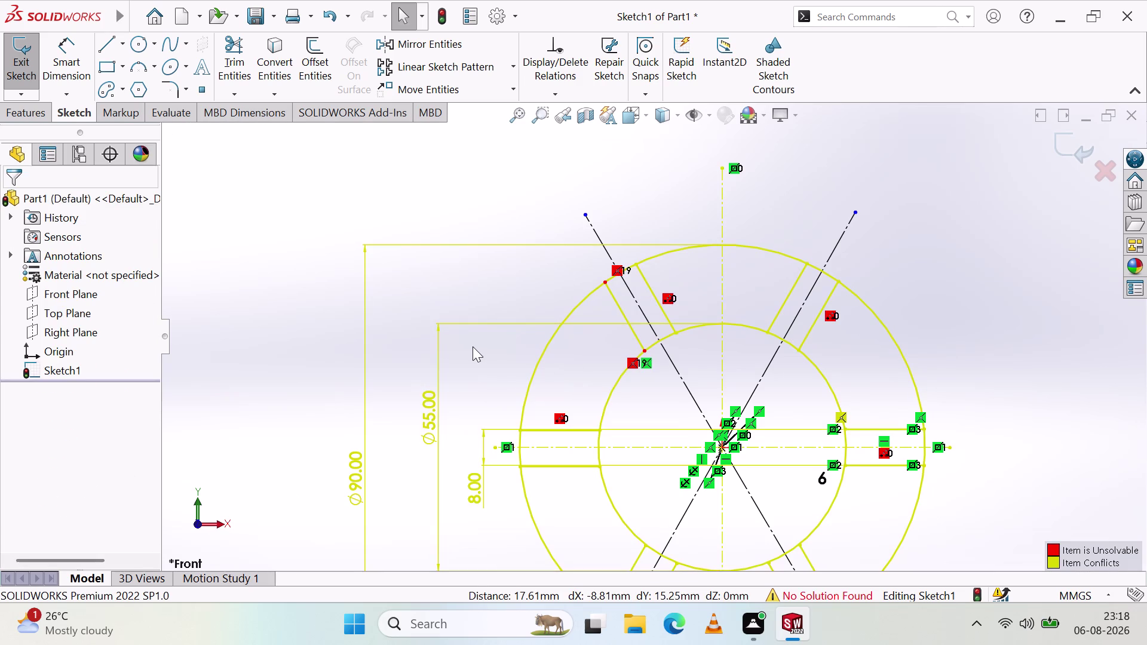
key(ctrl+z)
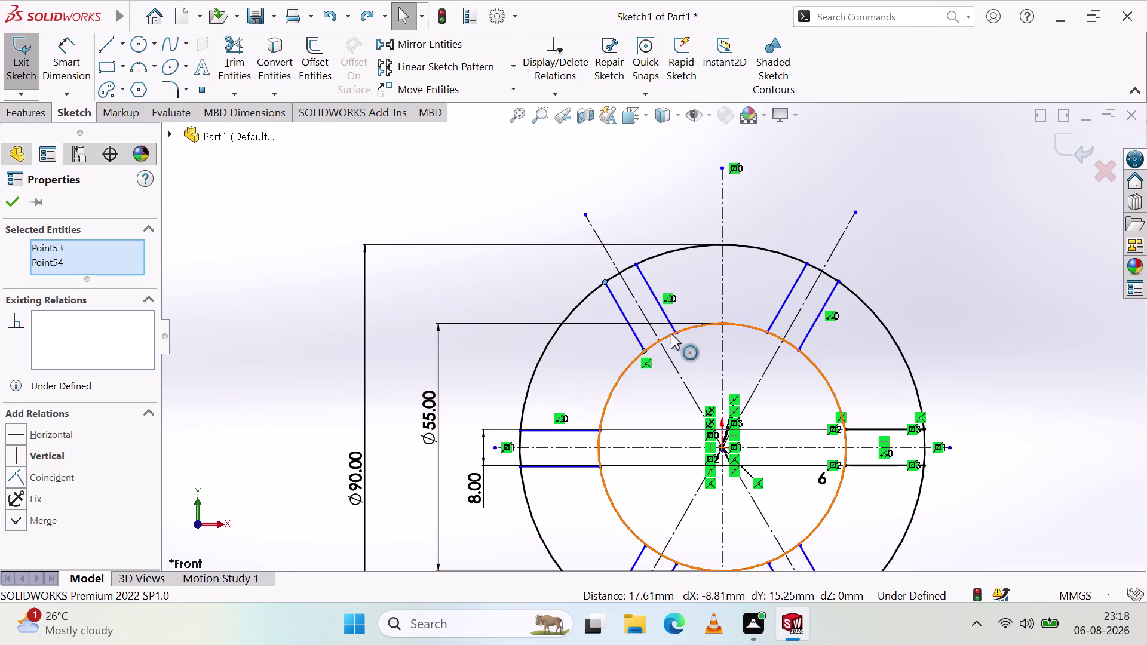
Inspect the inner Ø55 circle's relations and clear the selection.
click(652, 343)
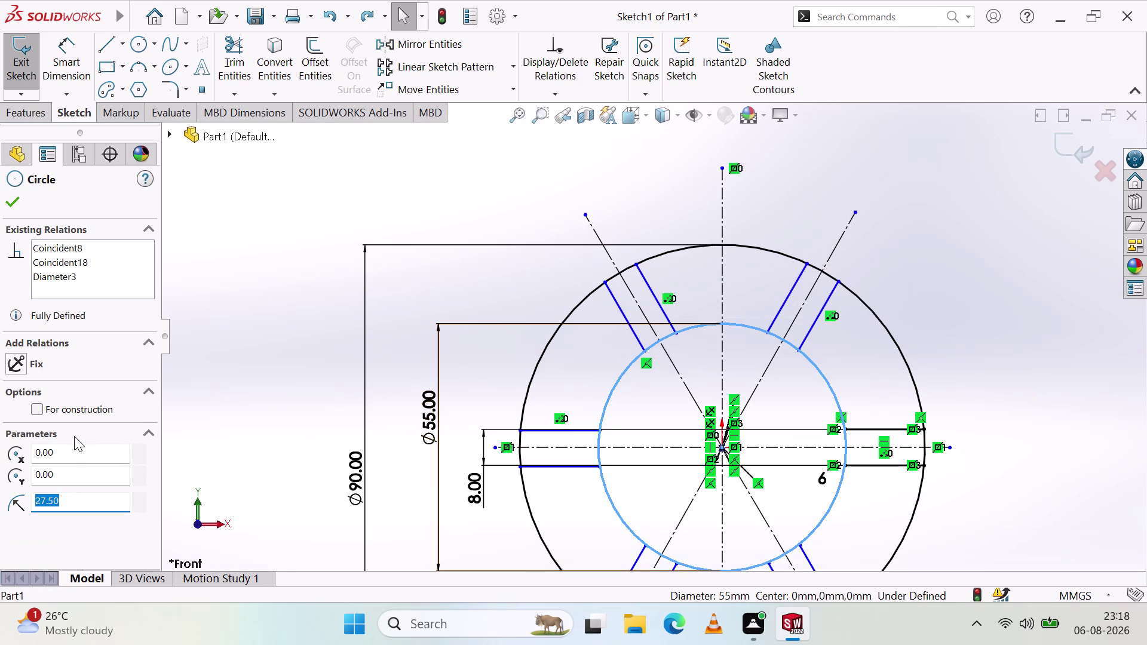
key(Escape)
key(Escape)
key(Escape)
key(Escape)
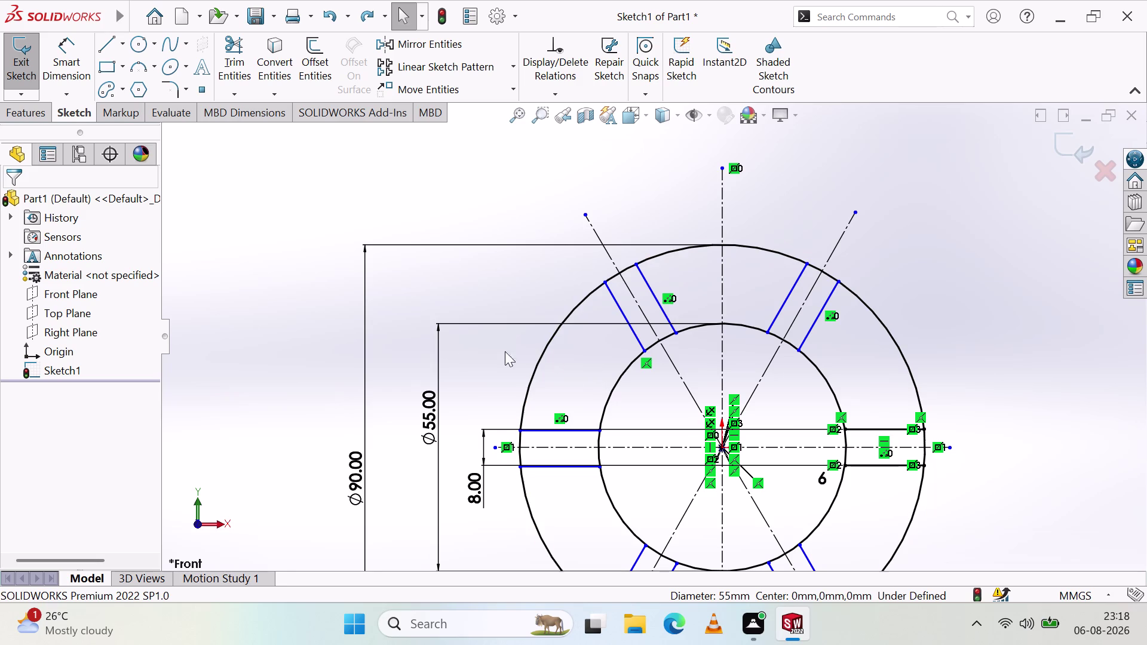
Make the upper-left slot end point coincident with the angled centreline.
click(484, 261)
click(517, 318)
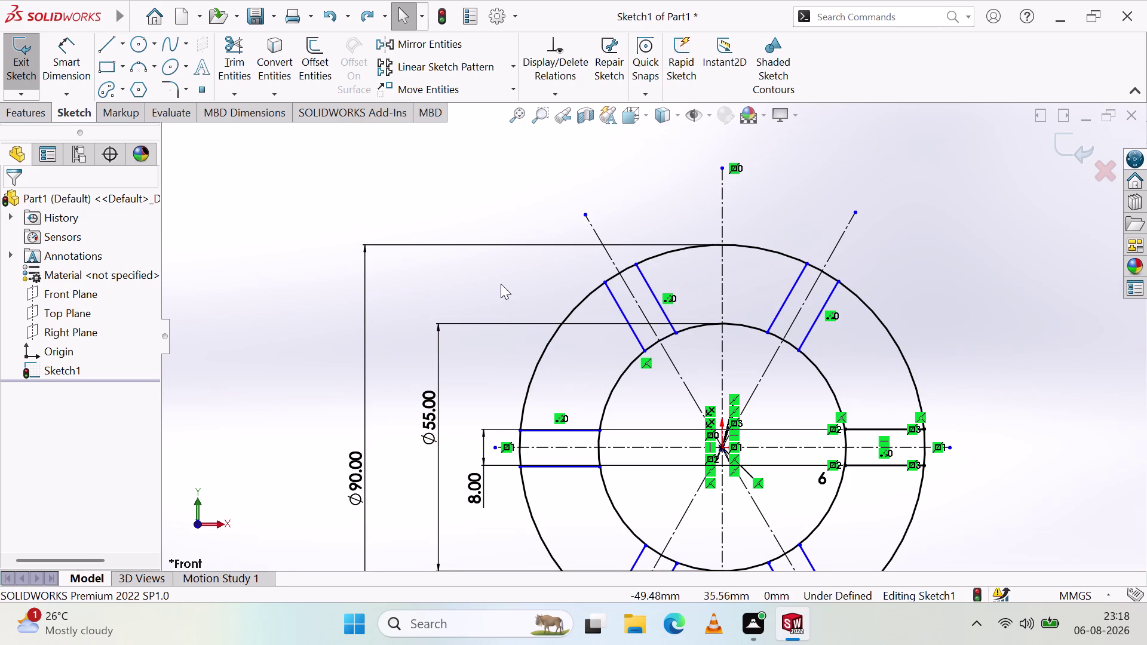
click(501, 283)
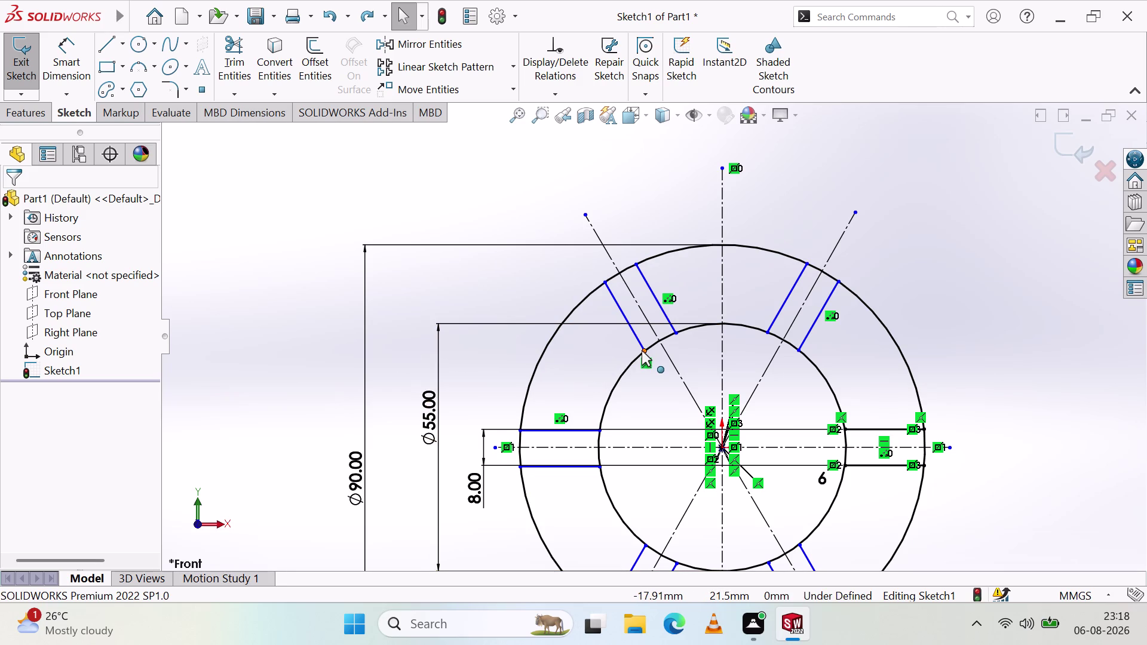
click(642, 350)
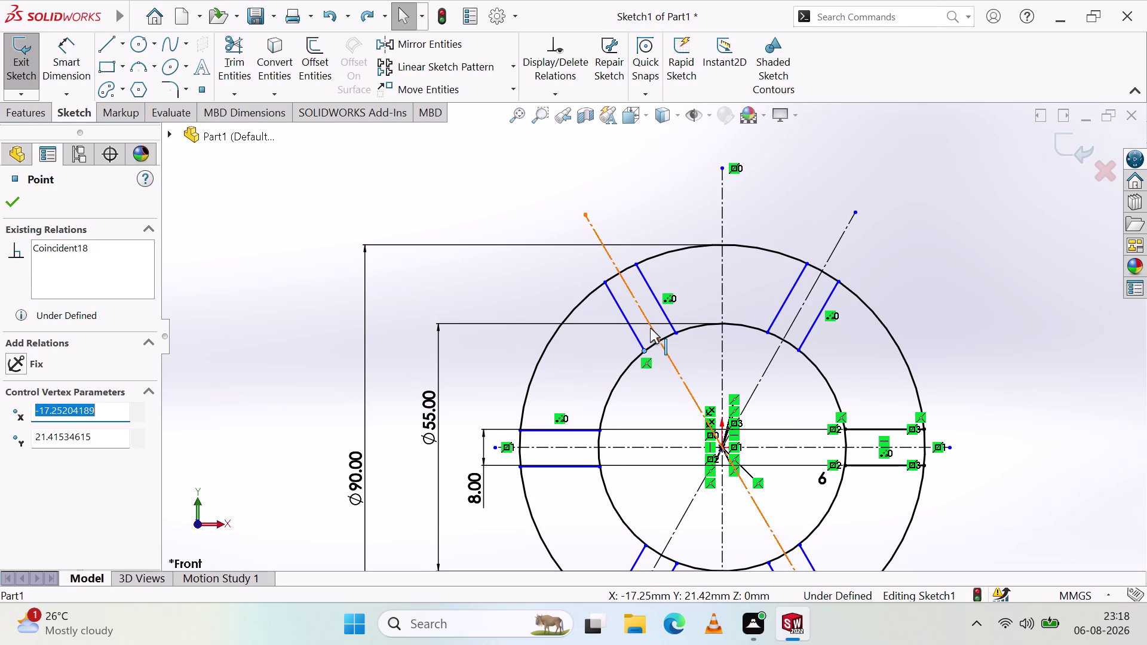
click(650, 328)
click(23, 455)
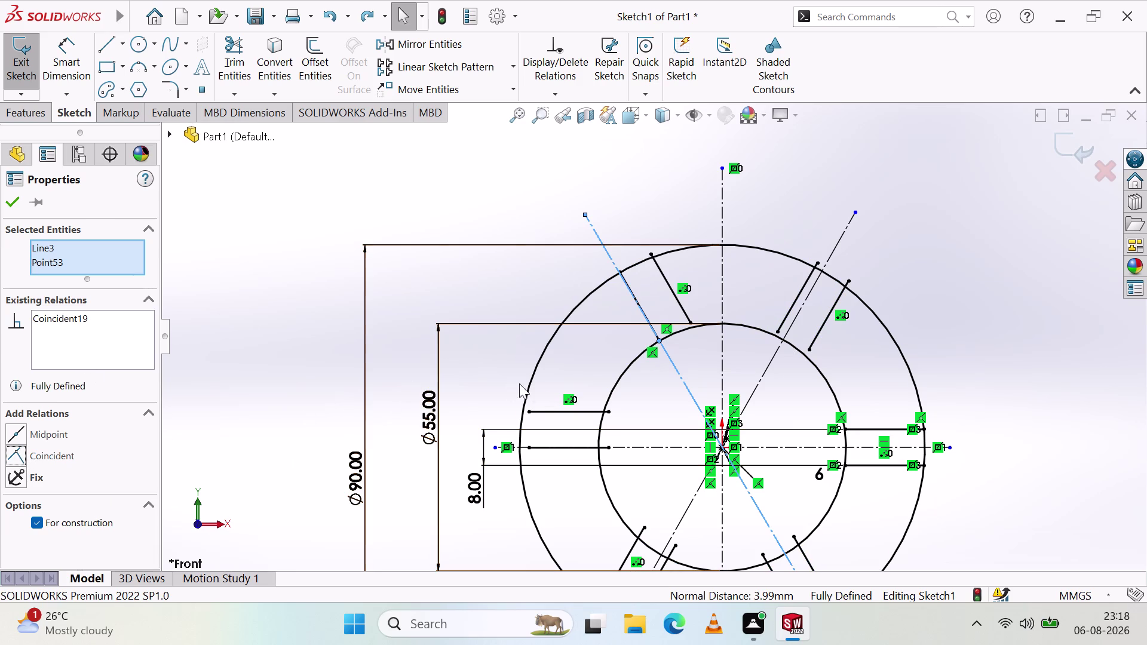
Undo the point-on-centreline relation and clear the selection.
scroll(up, 3)
scroll(down, 3)
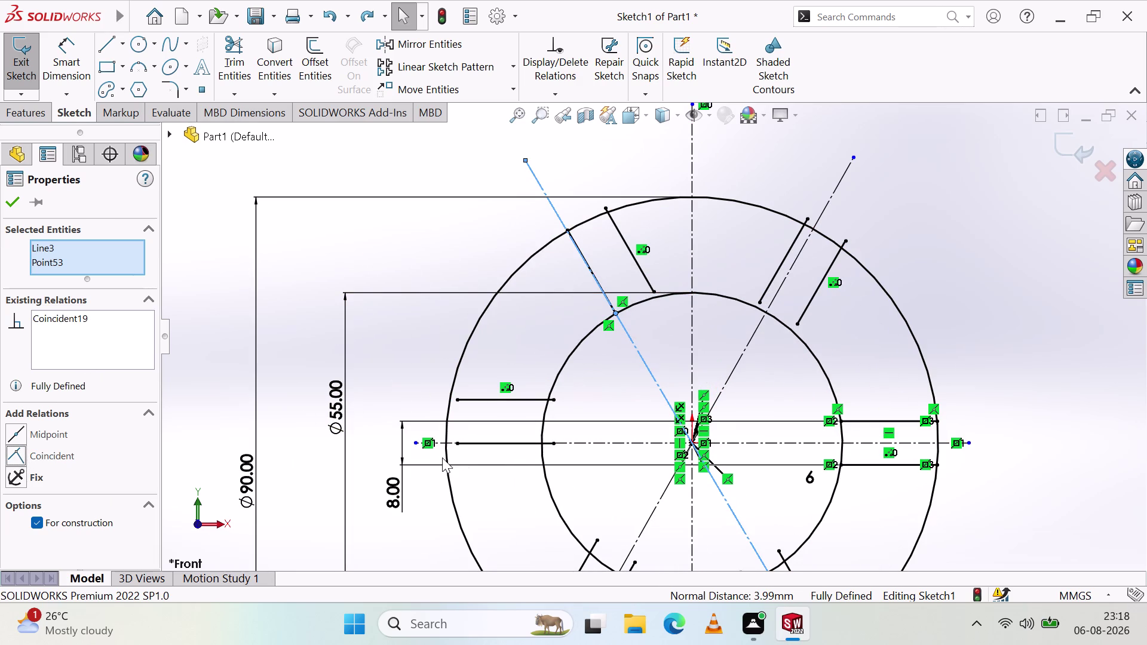
key(ctrl+z)
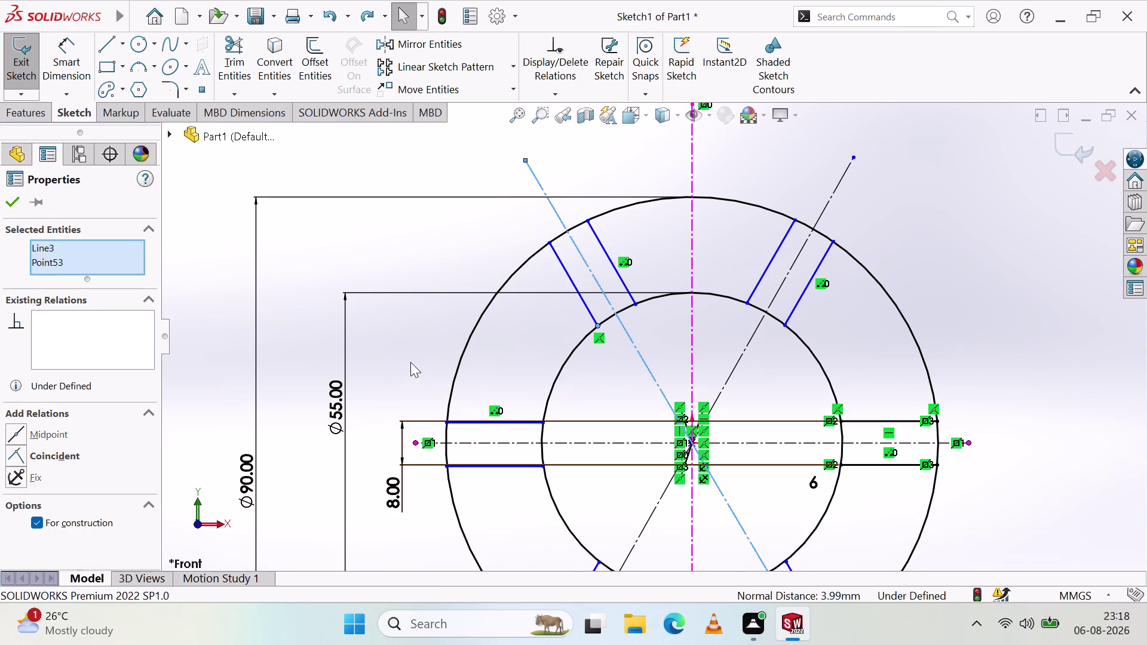
key(Escape)
key(Escape)
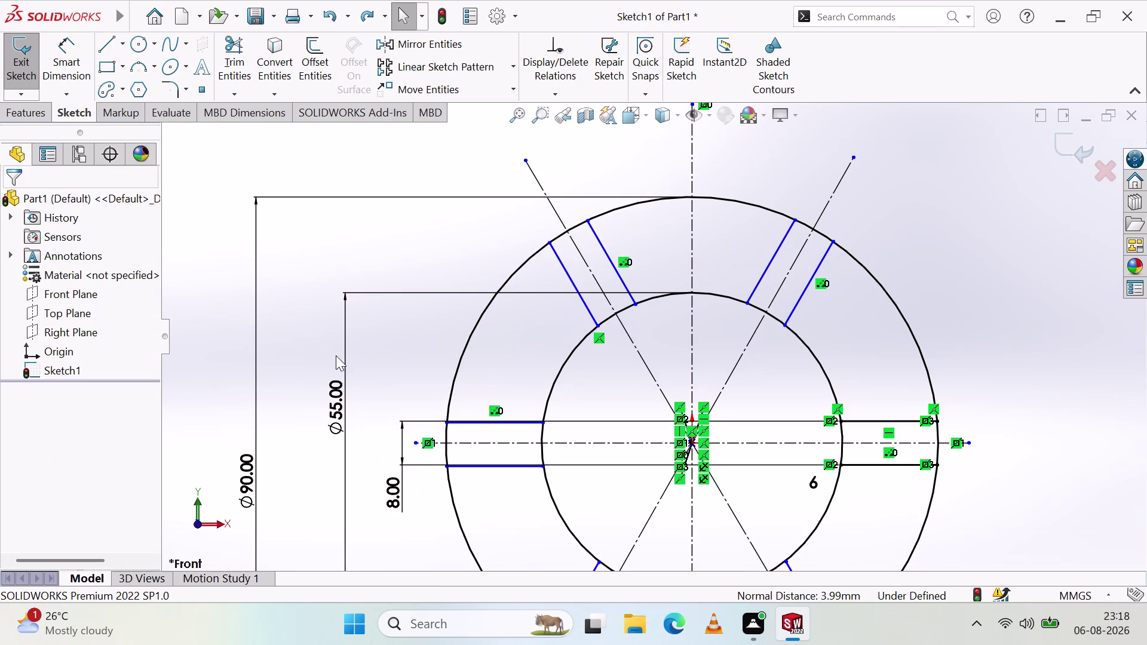
key(Escape)
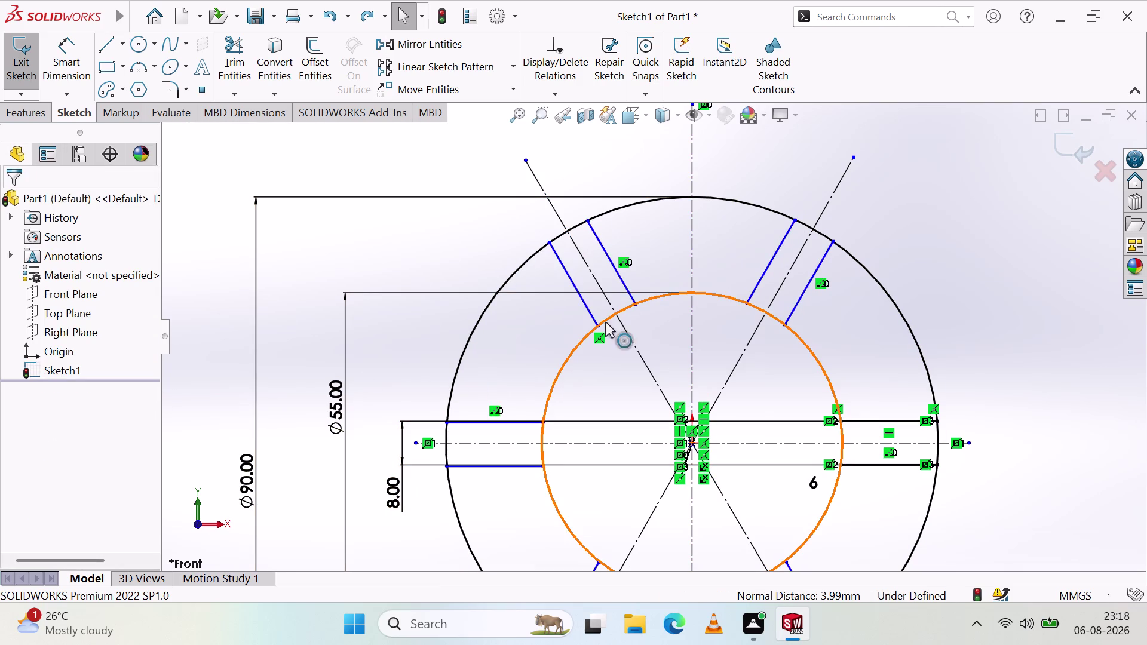
Review the slot endpoints' relations and open the patterned 17.61 mm slot line's context menu.
click(597, 327)
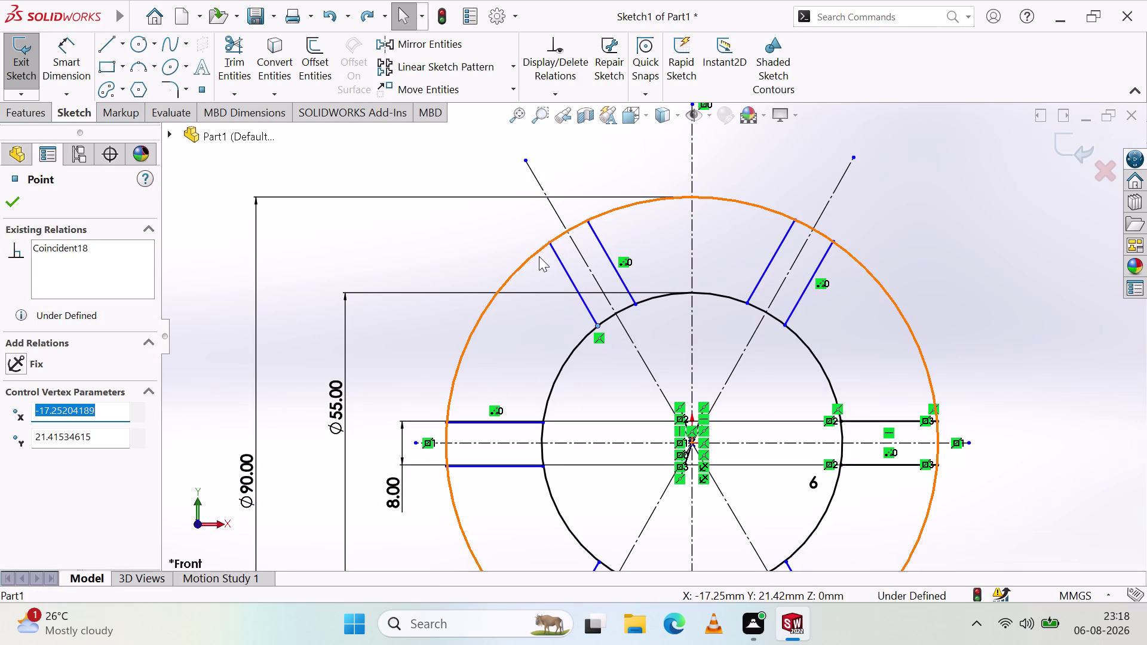
click(574, 343)
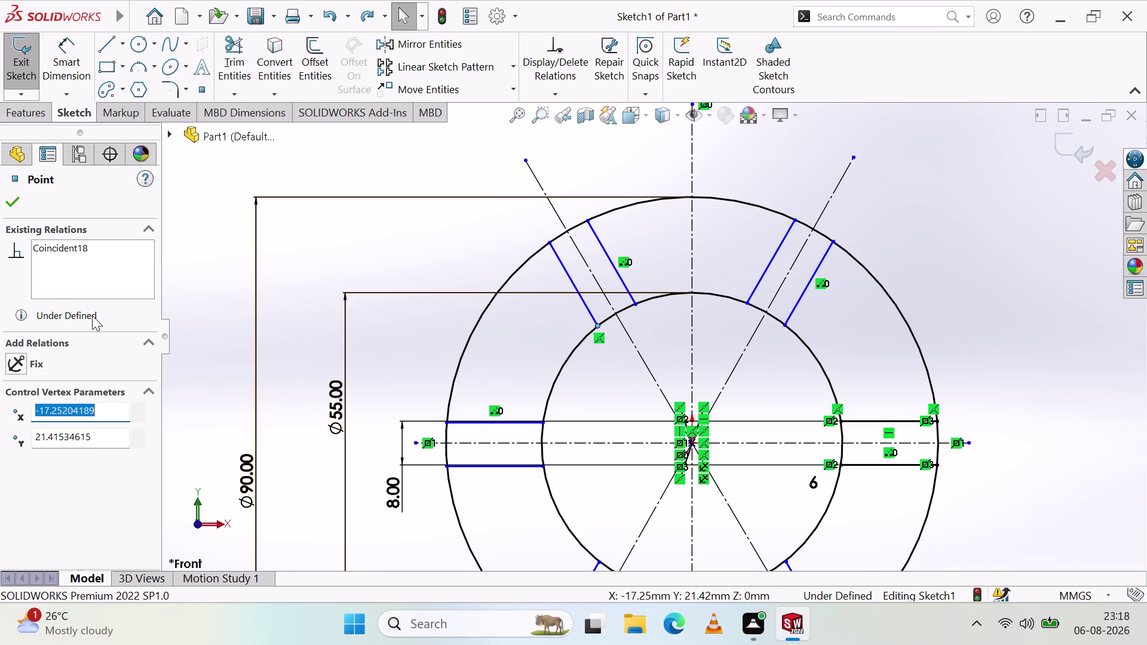
key(Escape)
key(Escape)
key(Escape)
key(Escape)
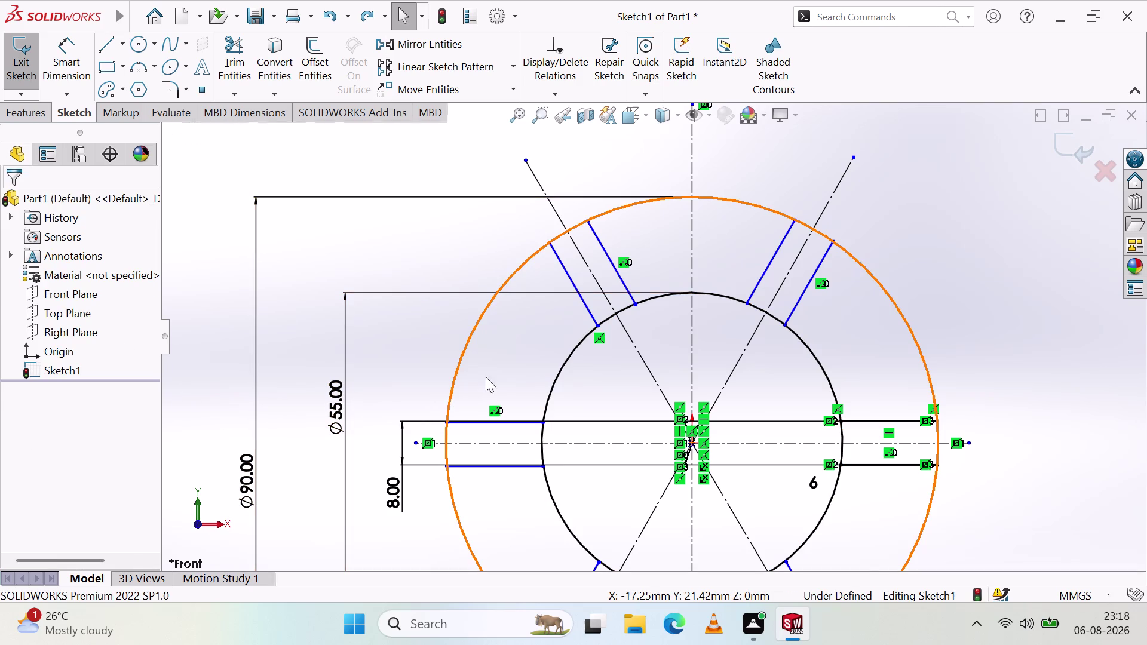
double_click(598, 326)
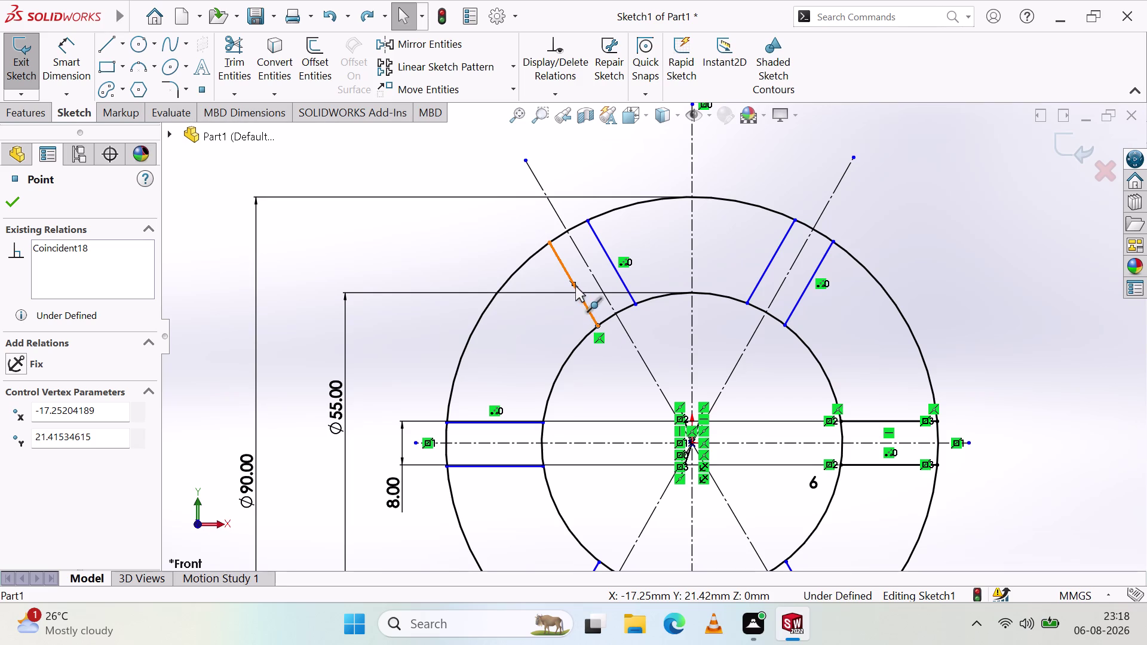
click(583, 302)
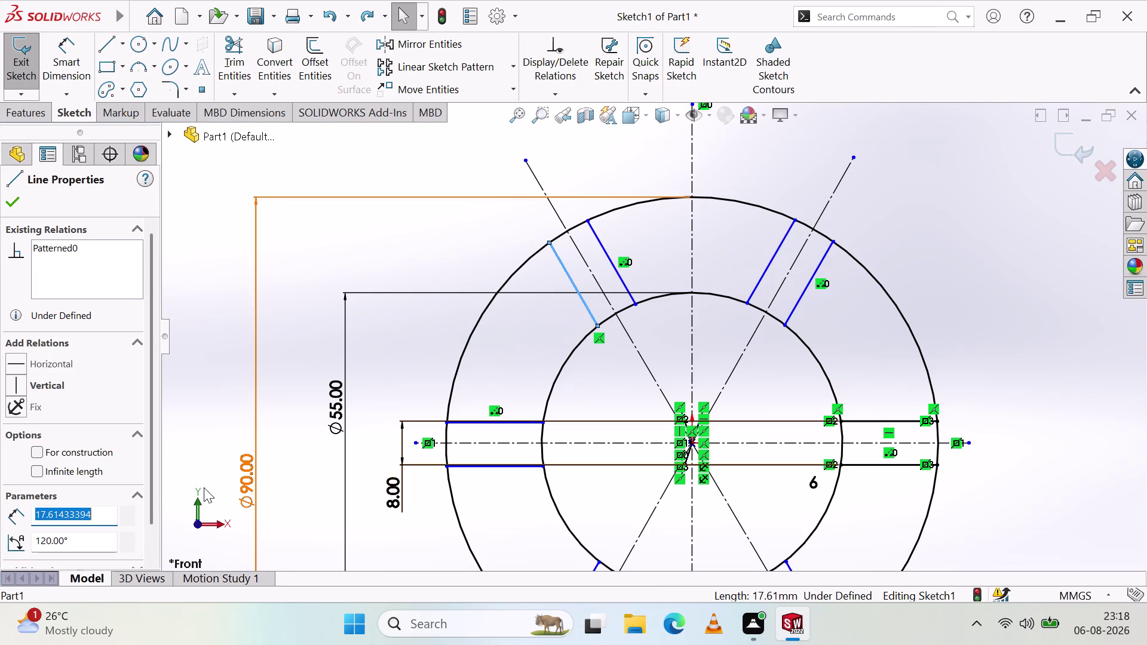
scroll(down, 3)
scroll(up, 3)
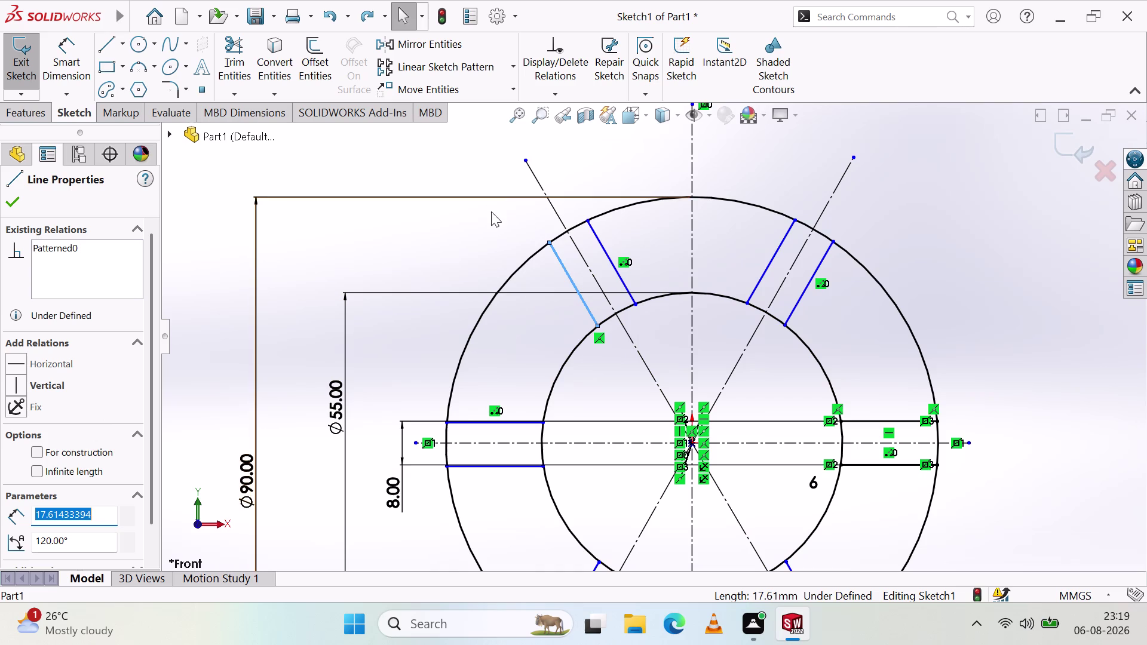
right_click(496, 224)
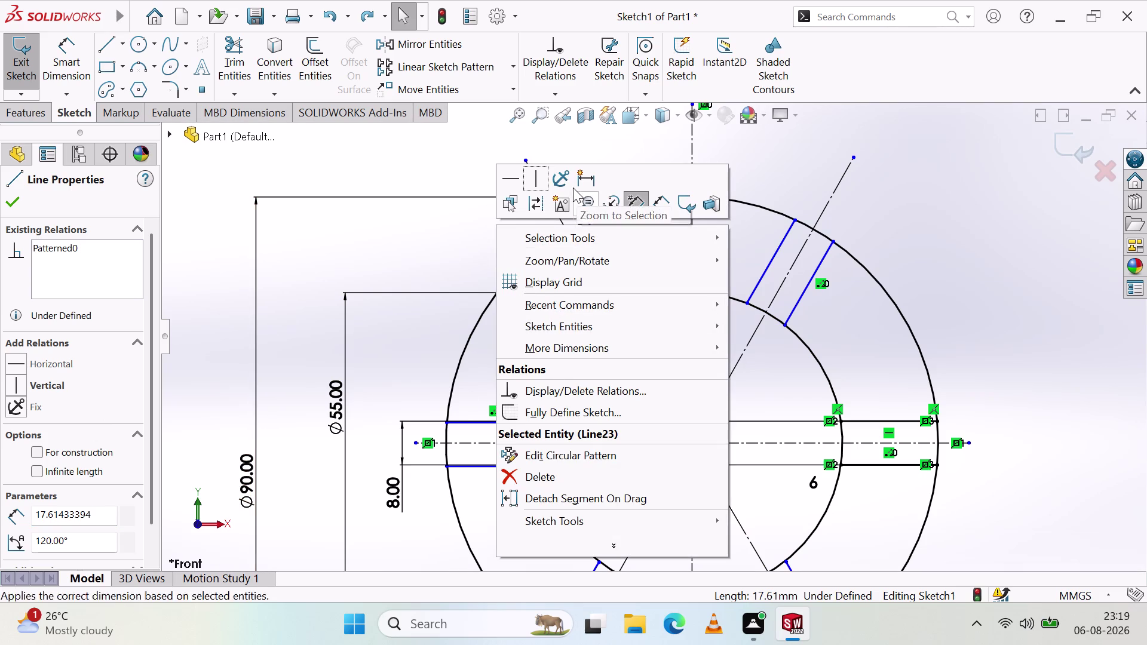
Close the context menu and drag a slot endpoint along the inner circle to test it.
click(442, 250)
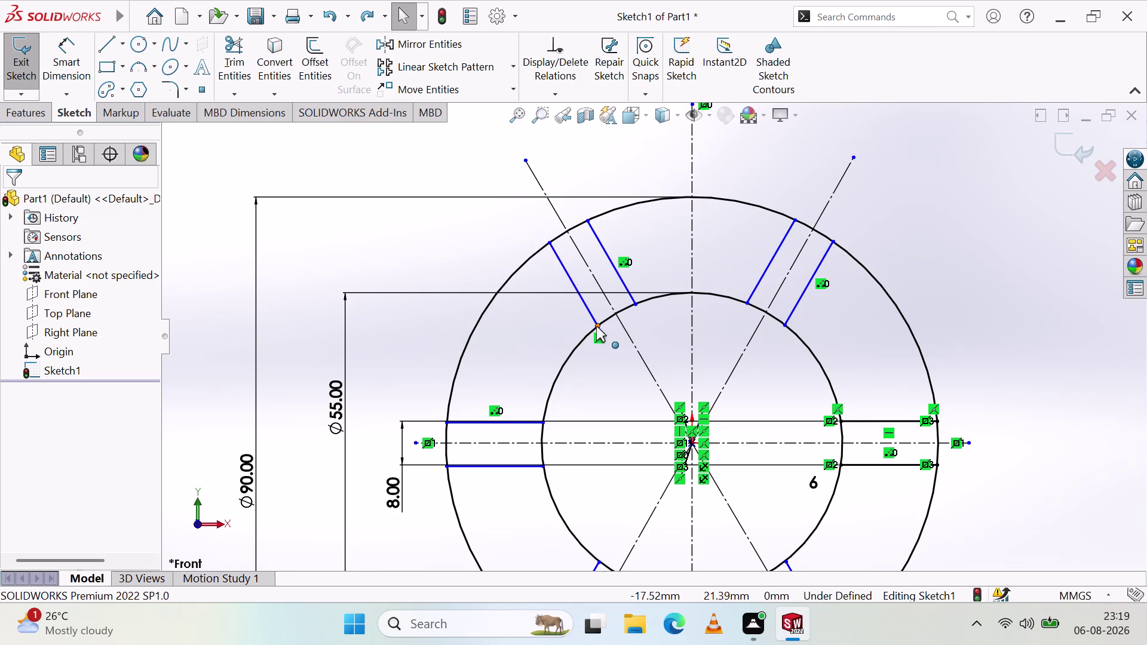
drag(597, 326, 613, 364)
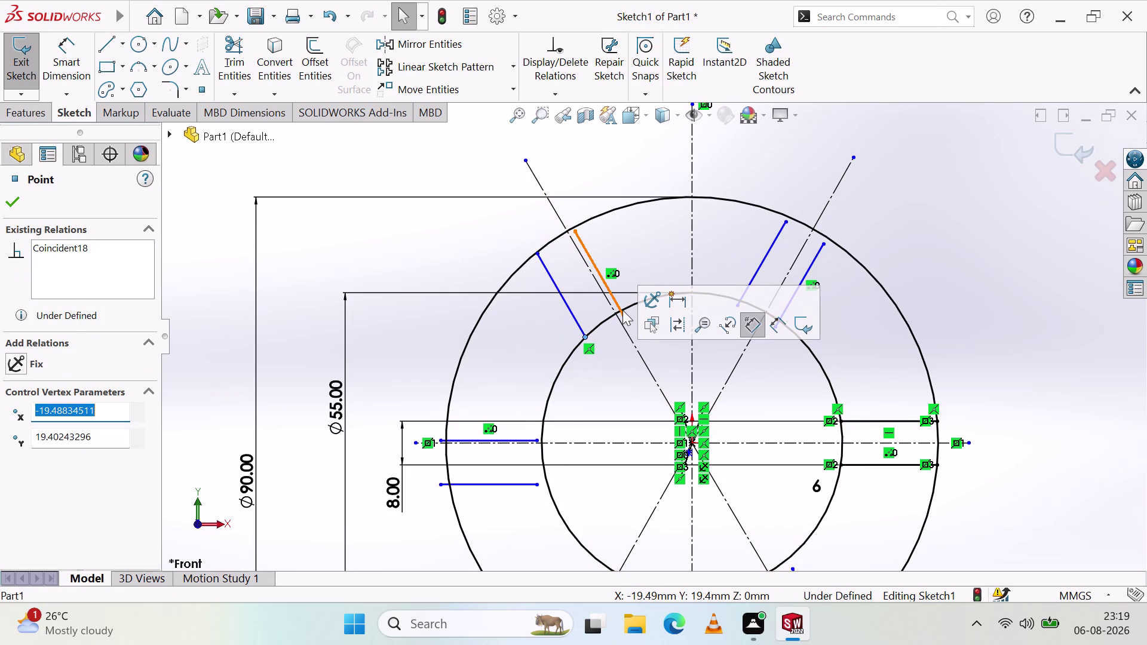
Check the loose endpoint and Ø55 circle, then drag the slot back to its original position.
click(624, 317)
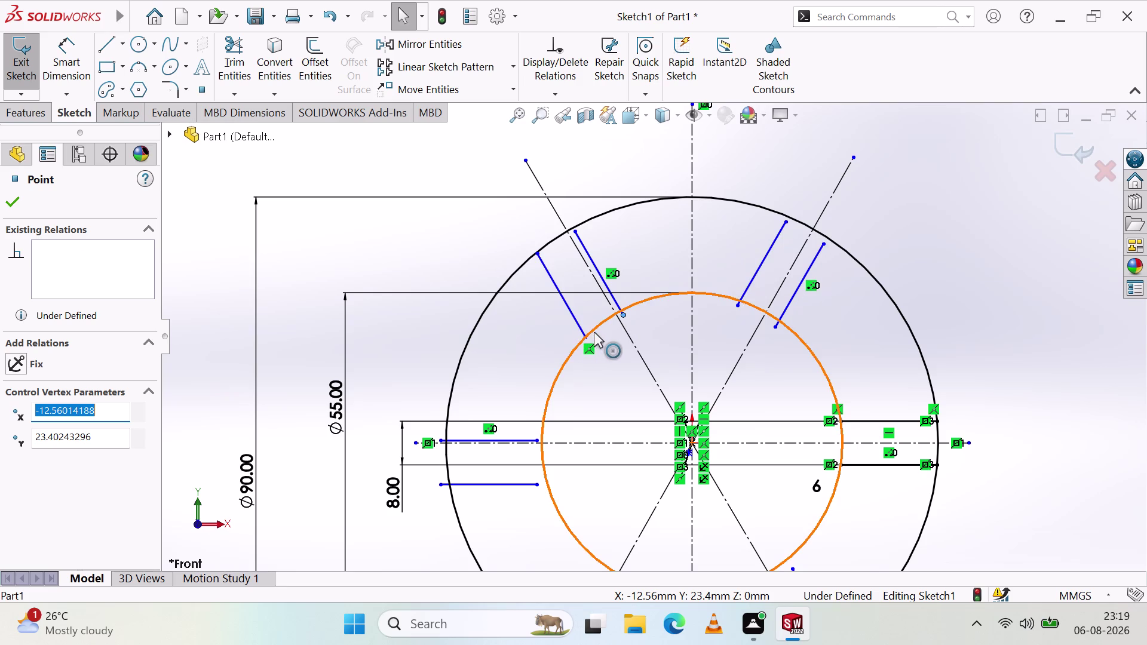
click(595, 330)
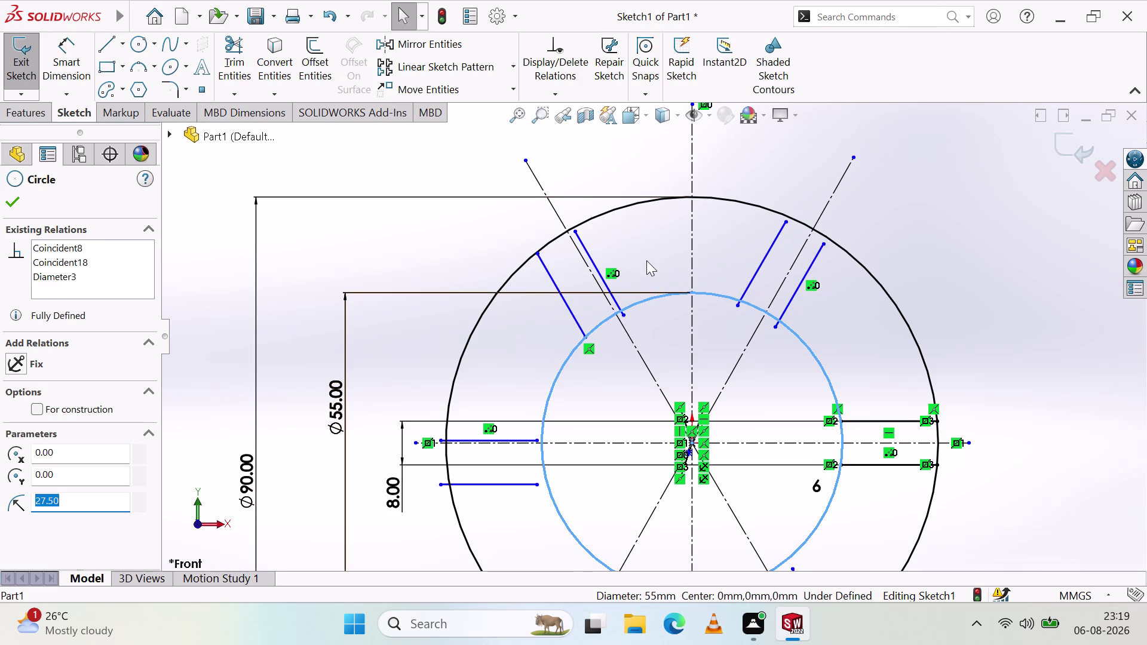
key(Escape)
key(Escape)
key(Escape)
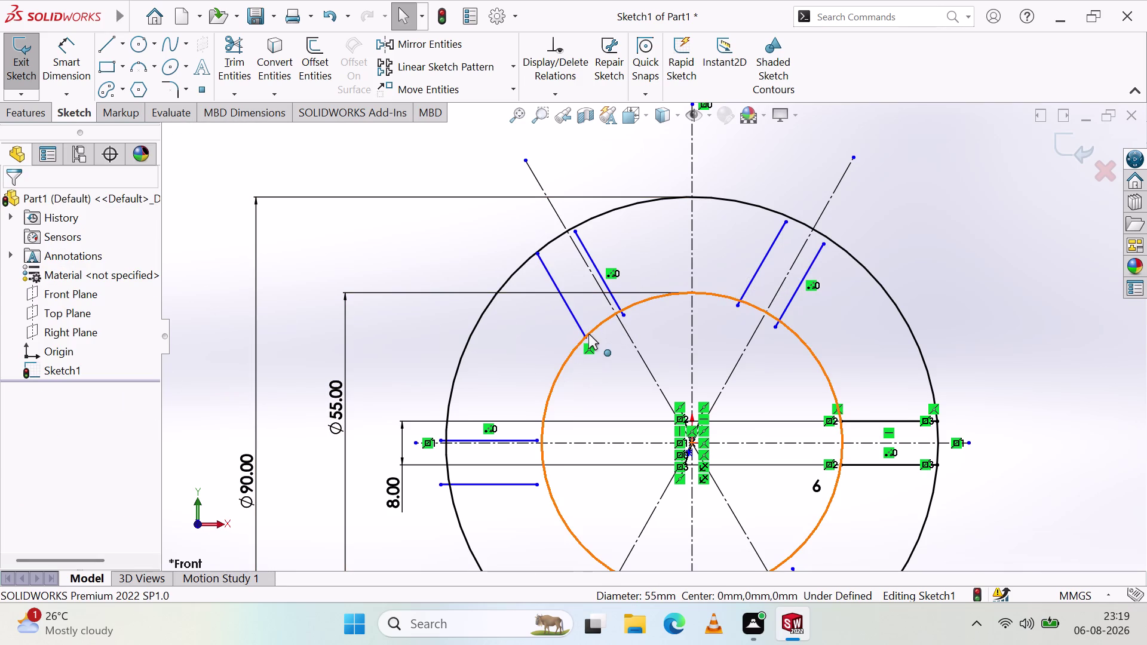
drag(584, 336, 584, 337)
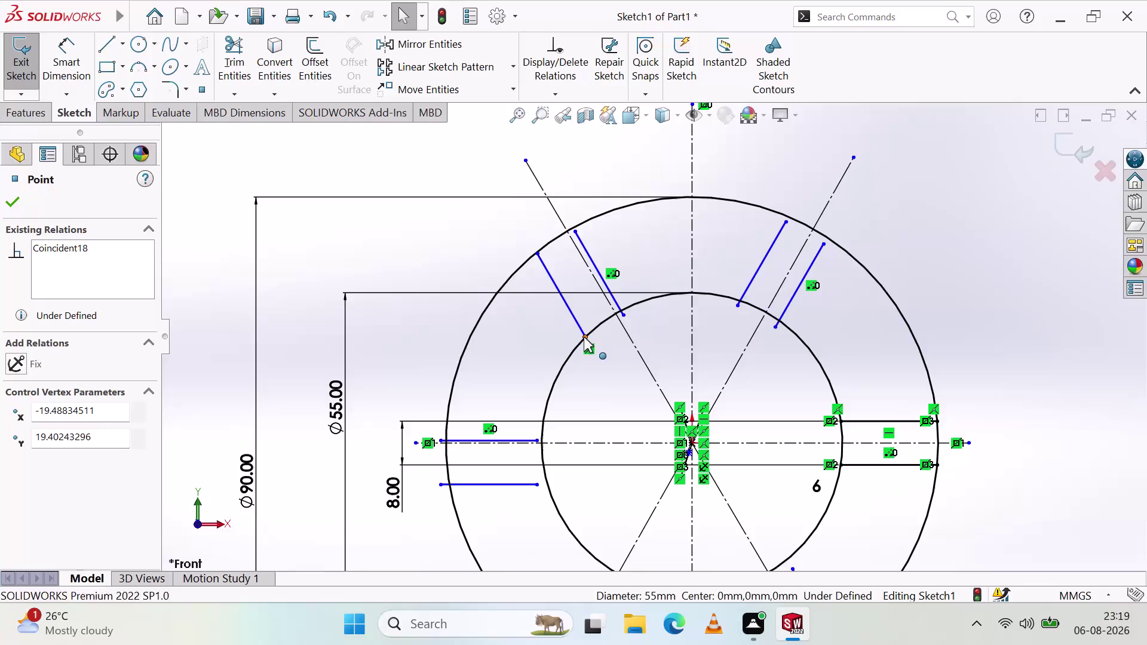
drag(584, 337, 607, 329)
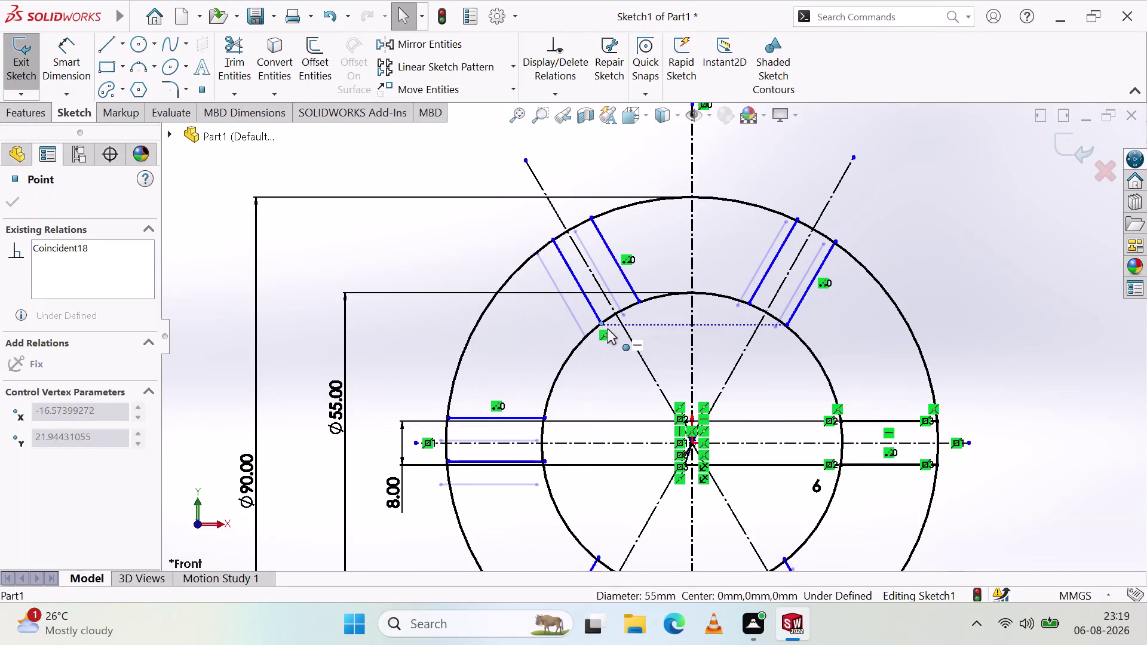
drag(607, 329, 609, 330)
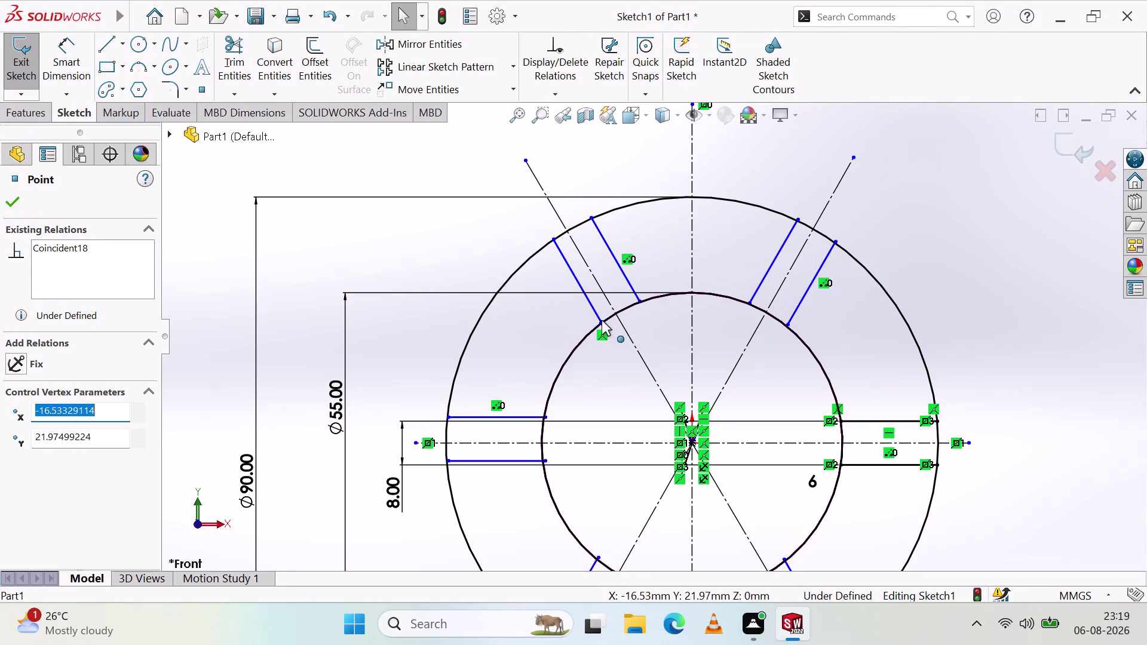
Select the slot's inner endpoint with the Ø55 circle and apply Coincident.
click(601, 321)
click(611, 318)
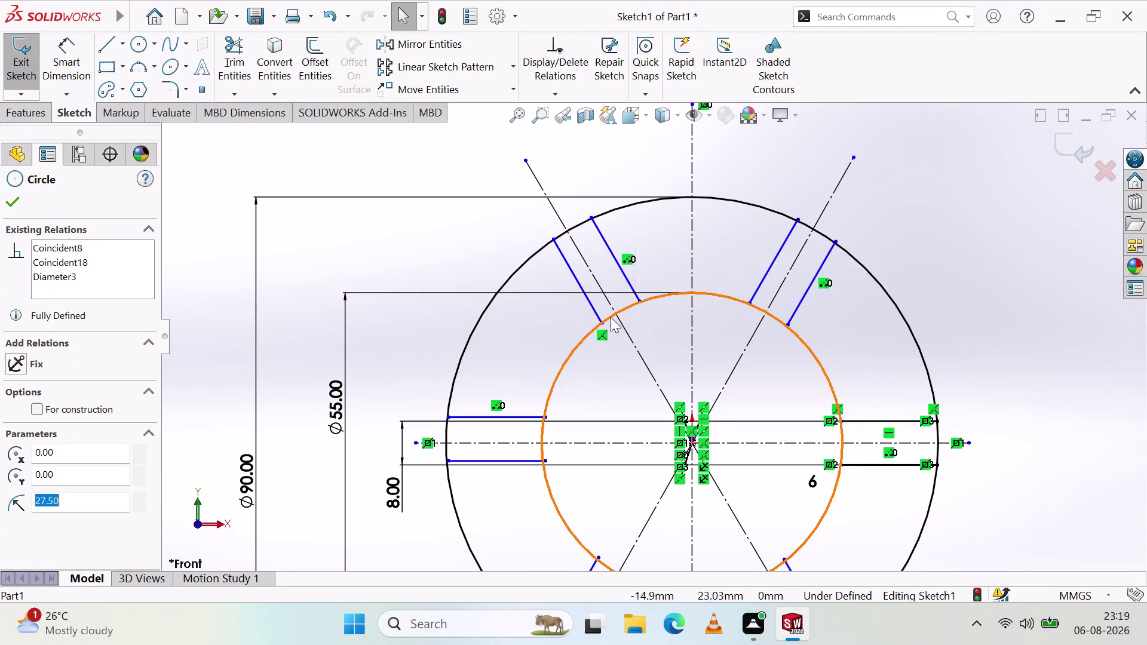
key(Escape)
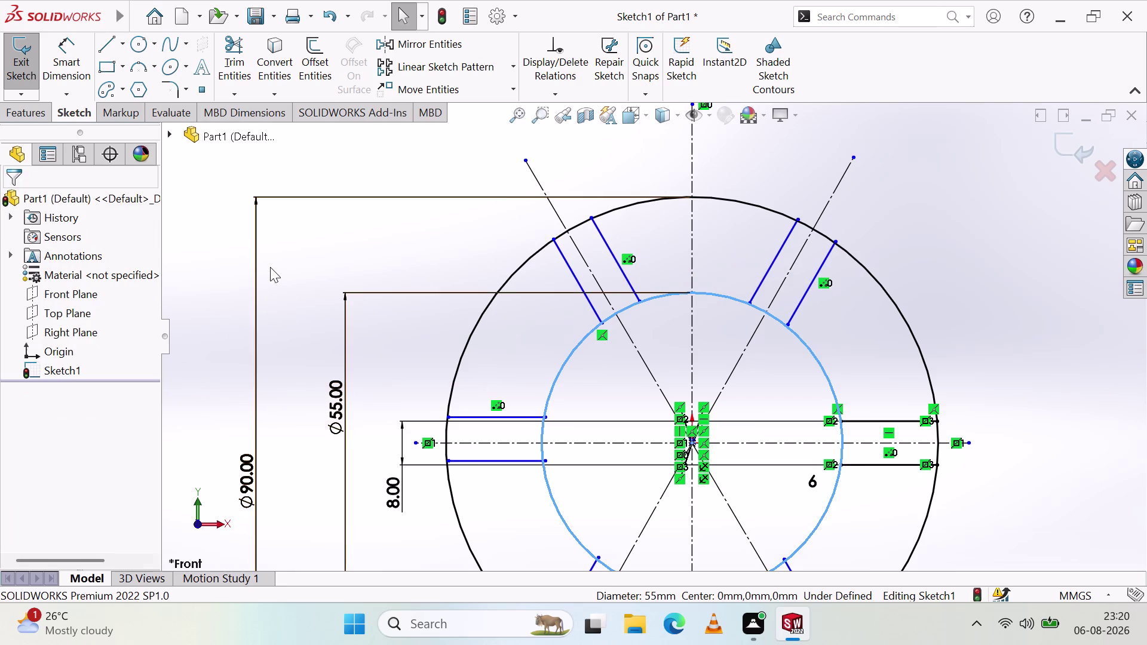
key(Escape)
key(Escape)
key(Escape)
key(Escape)
key(Escape)
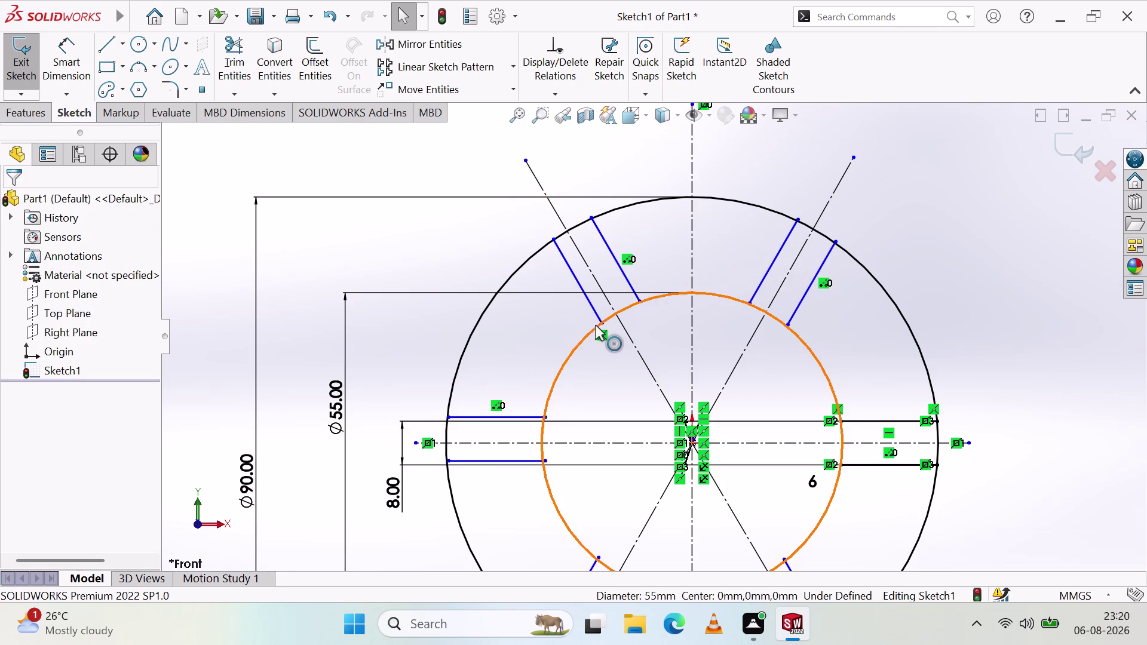
click(601, 321)
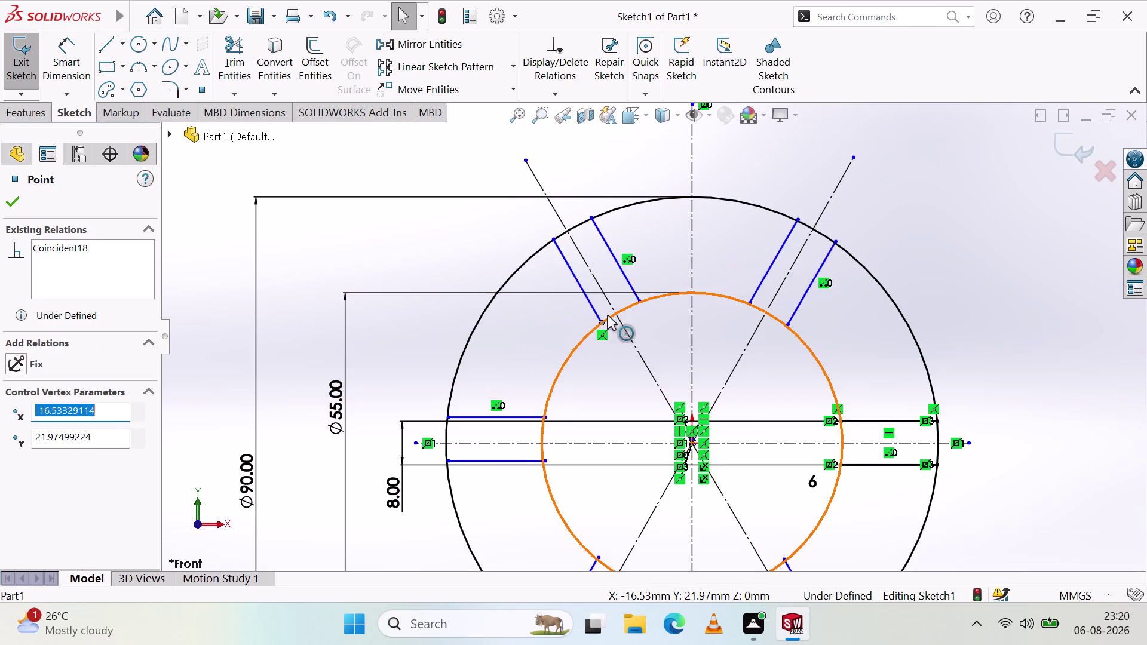
click(609, 316)
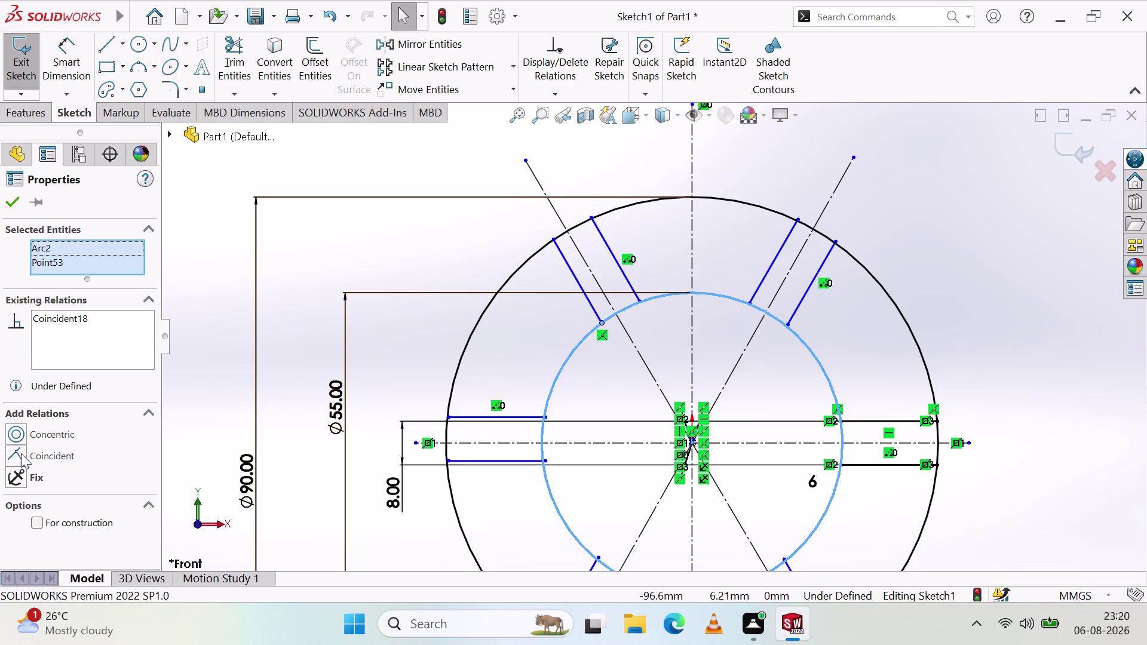
click(19, 447)
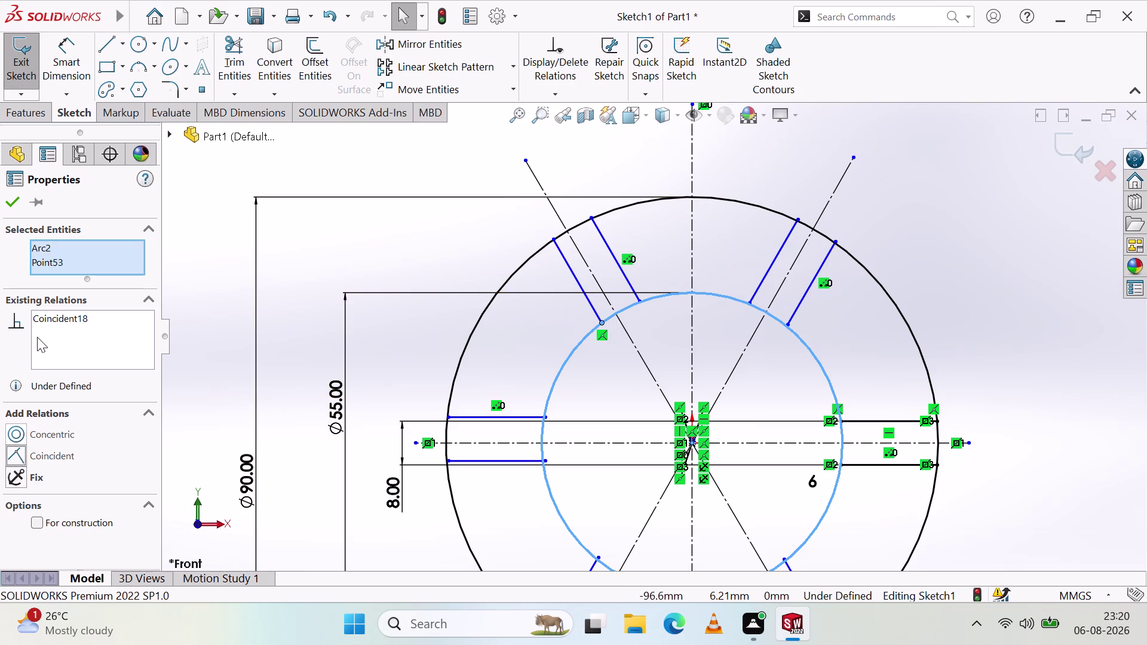
click(18, 211)
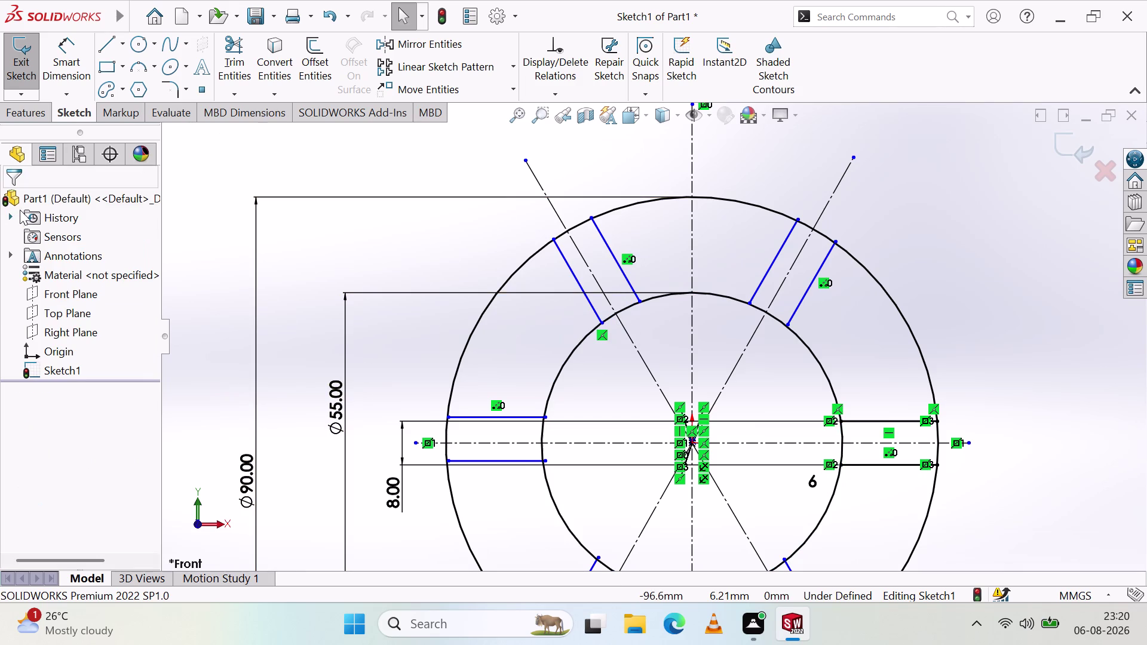
Make the other slot endpoint coincident with the Ø55 circle as well.
click(638, 299)
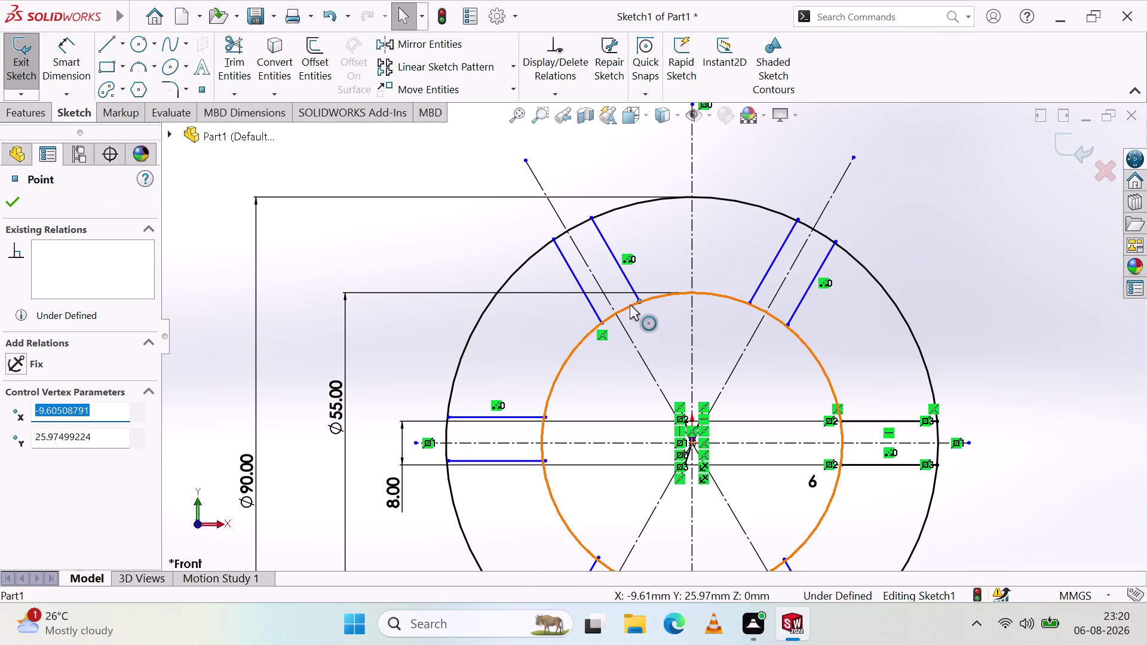
click(630, 304)
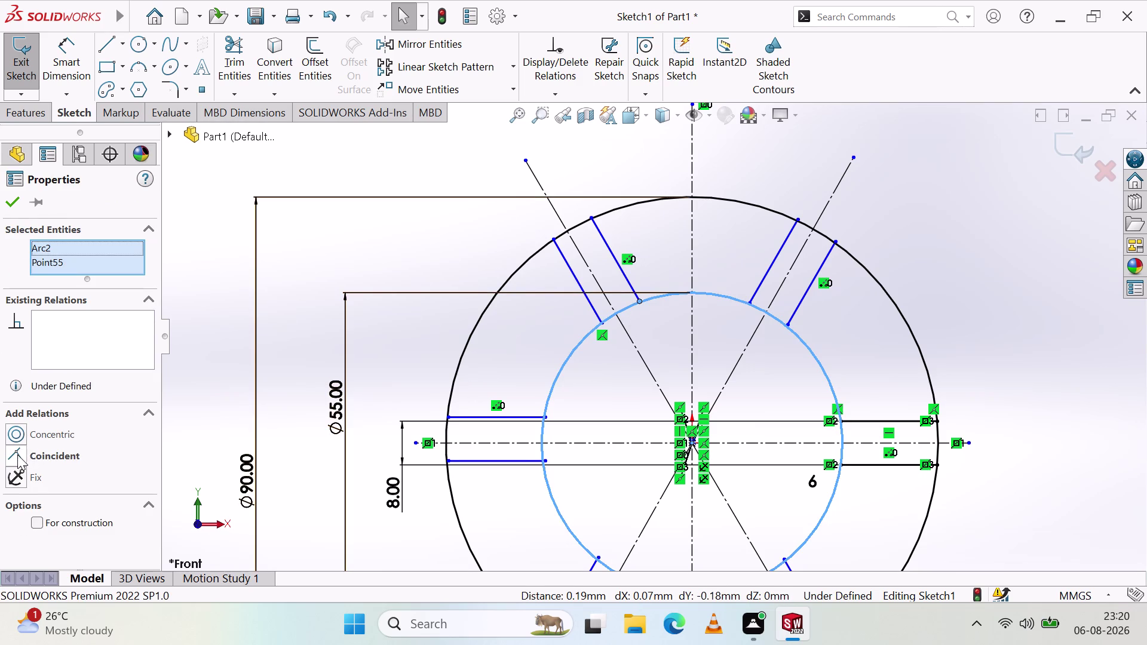
click(17, 456)
click(14, 211)
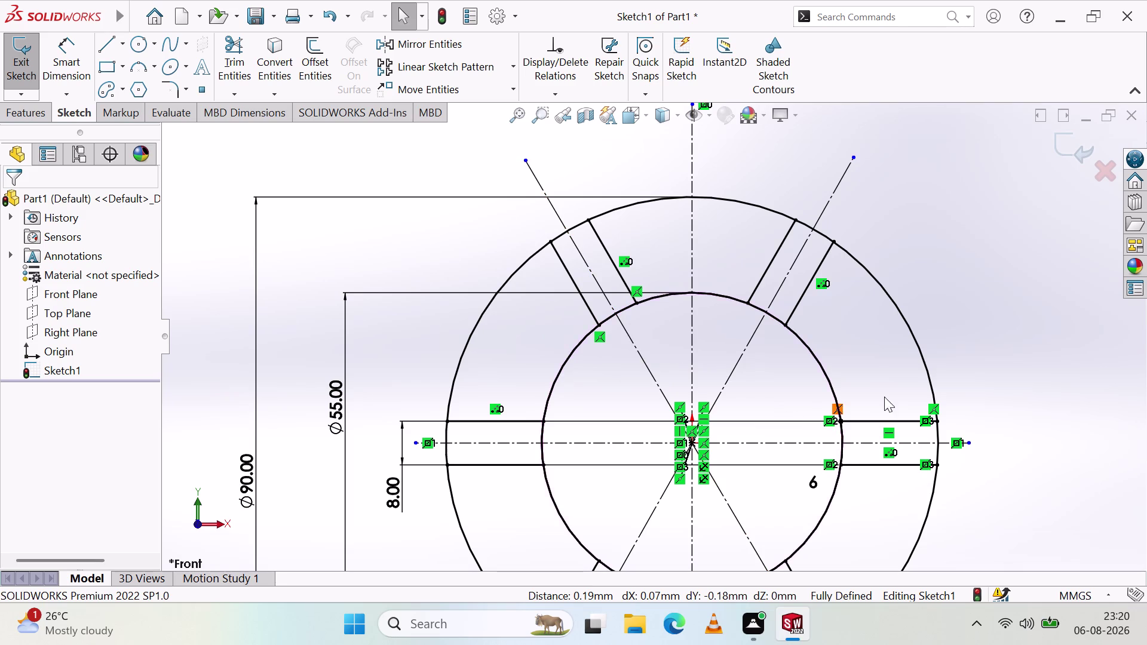
scroll(up, 3)
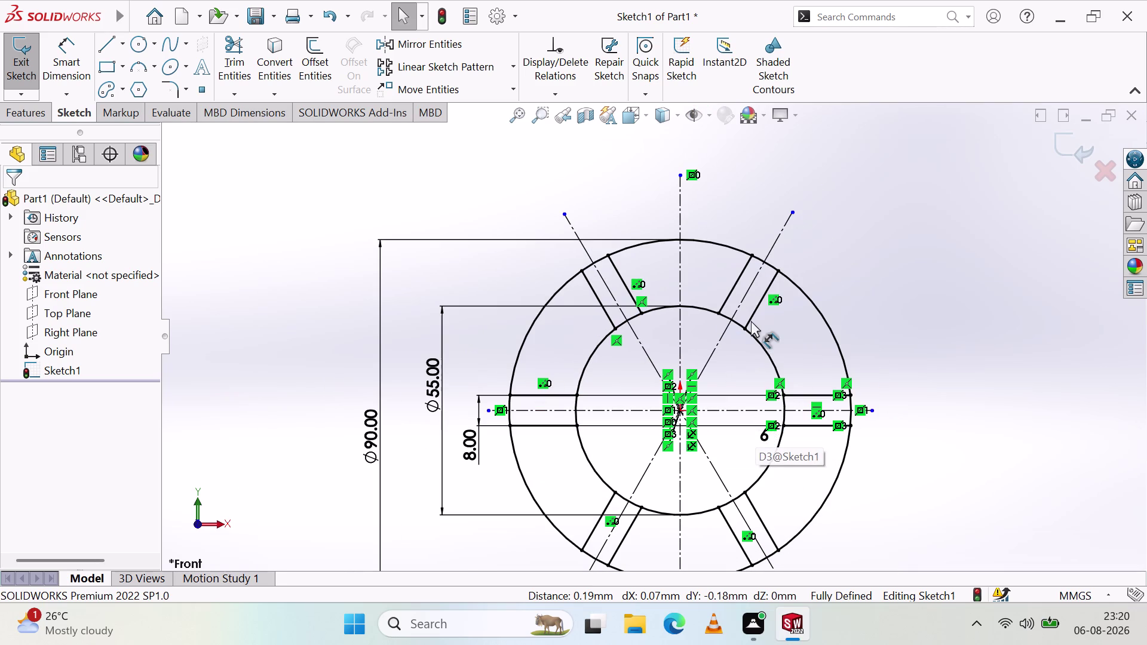